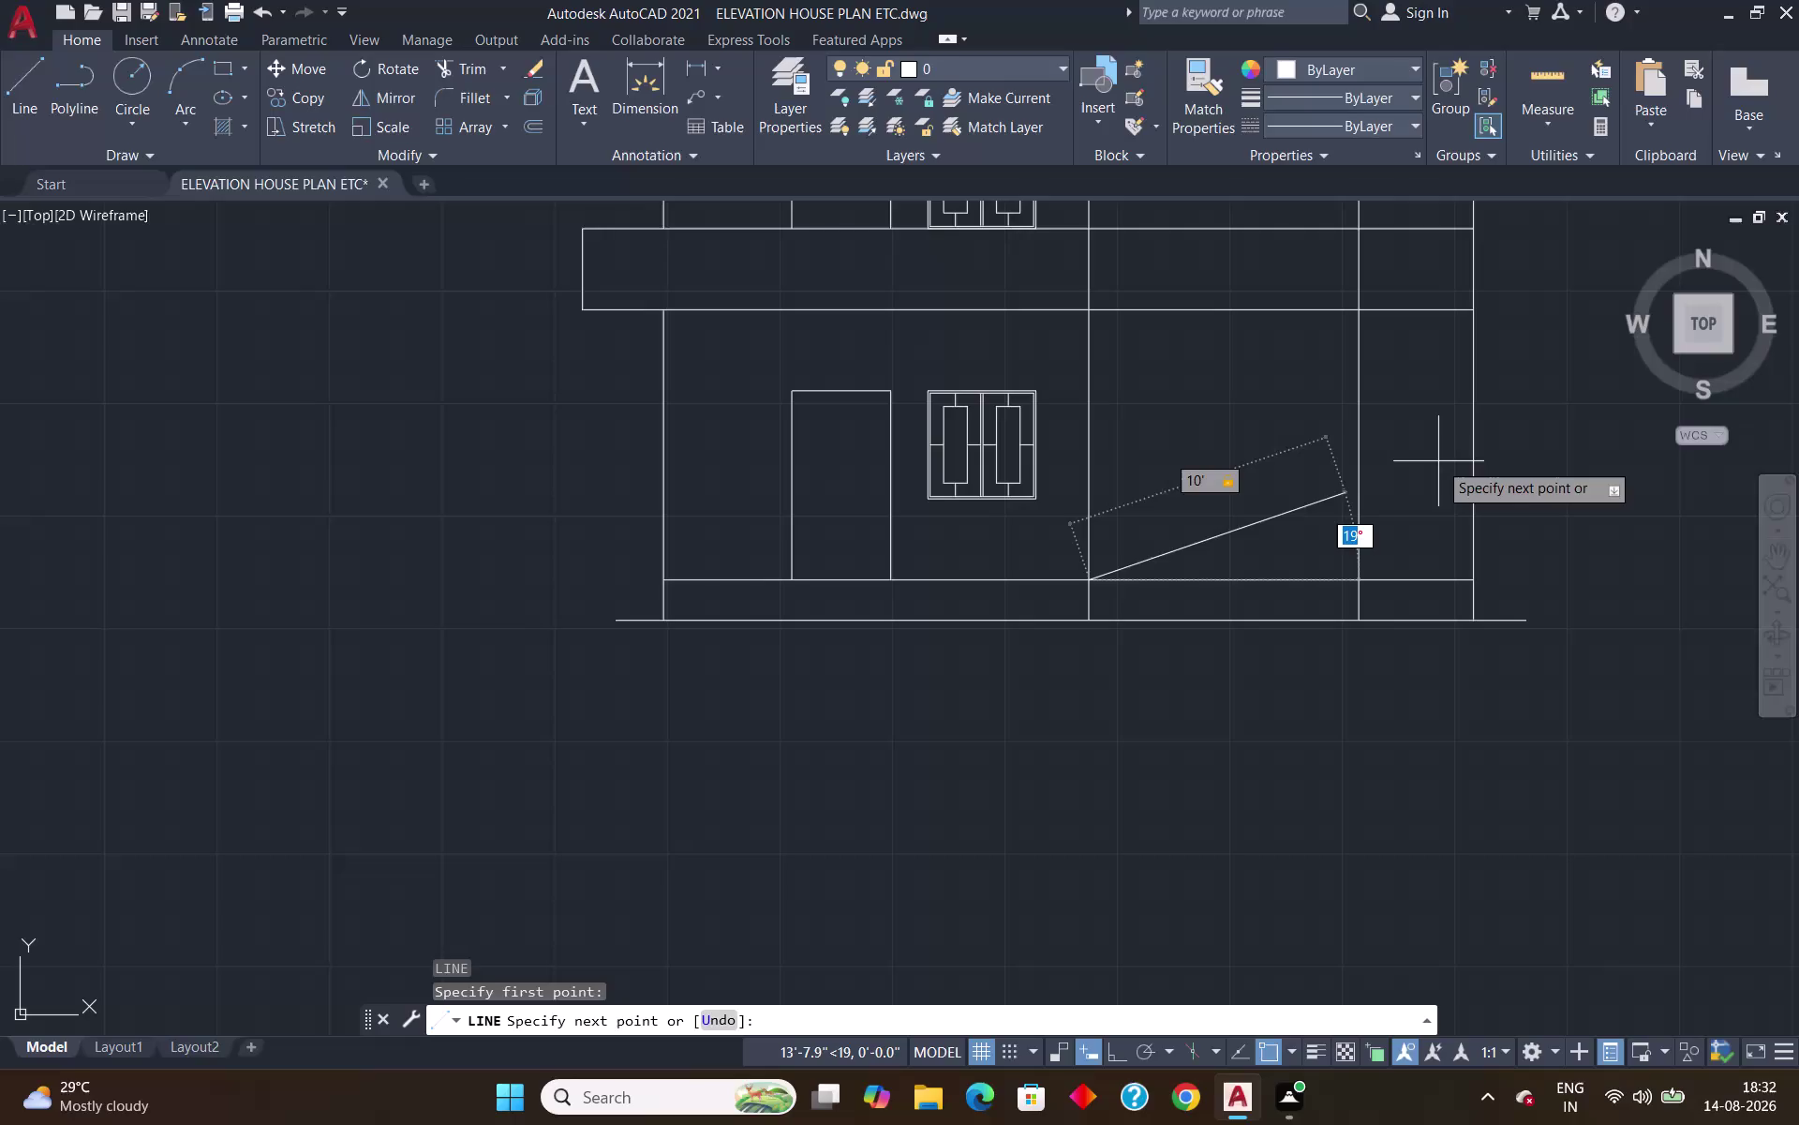
Finish a 20° sloped line and extend it to the right vertical line.
text(20)
key(Return)
key(Return)
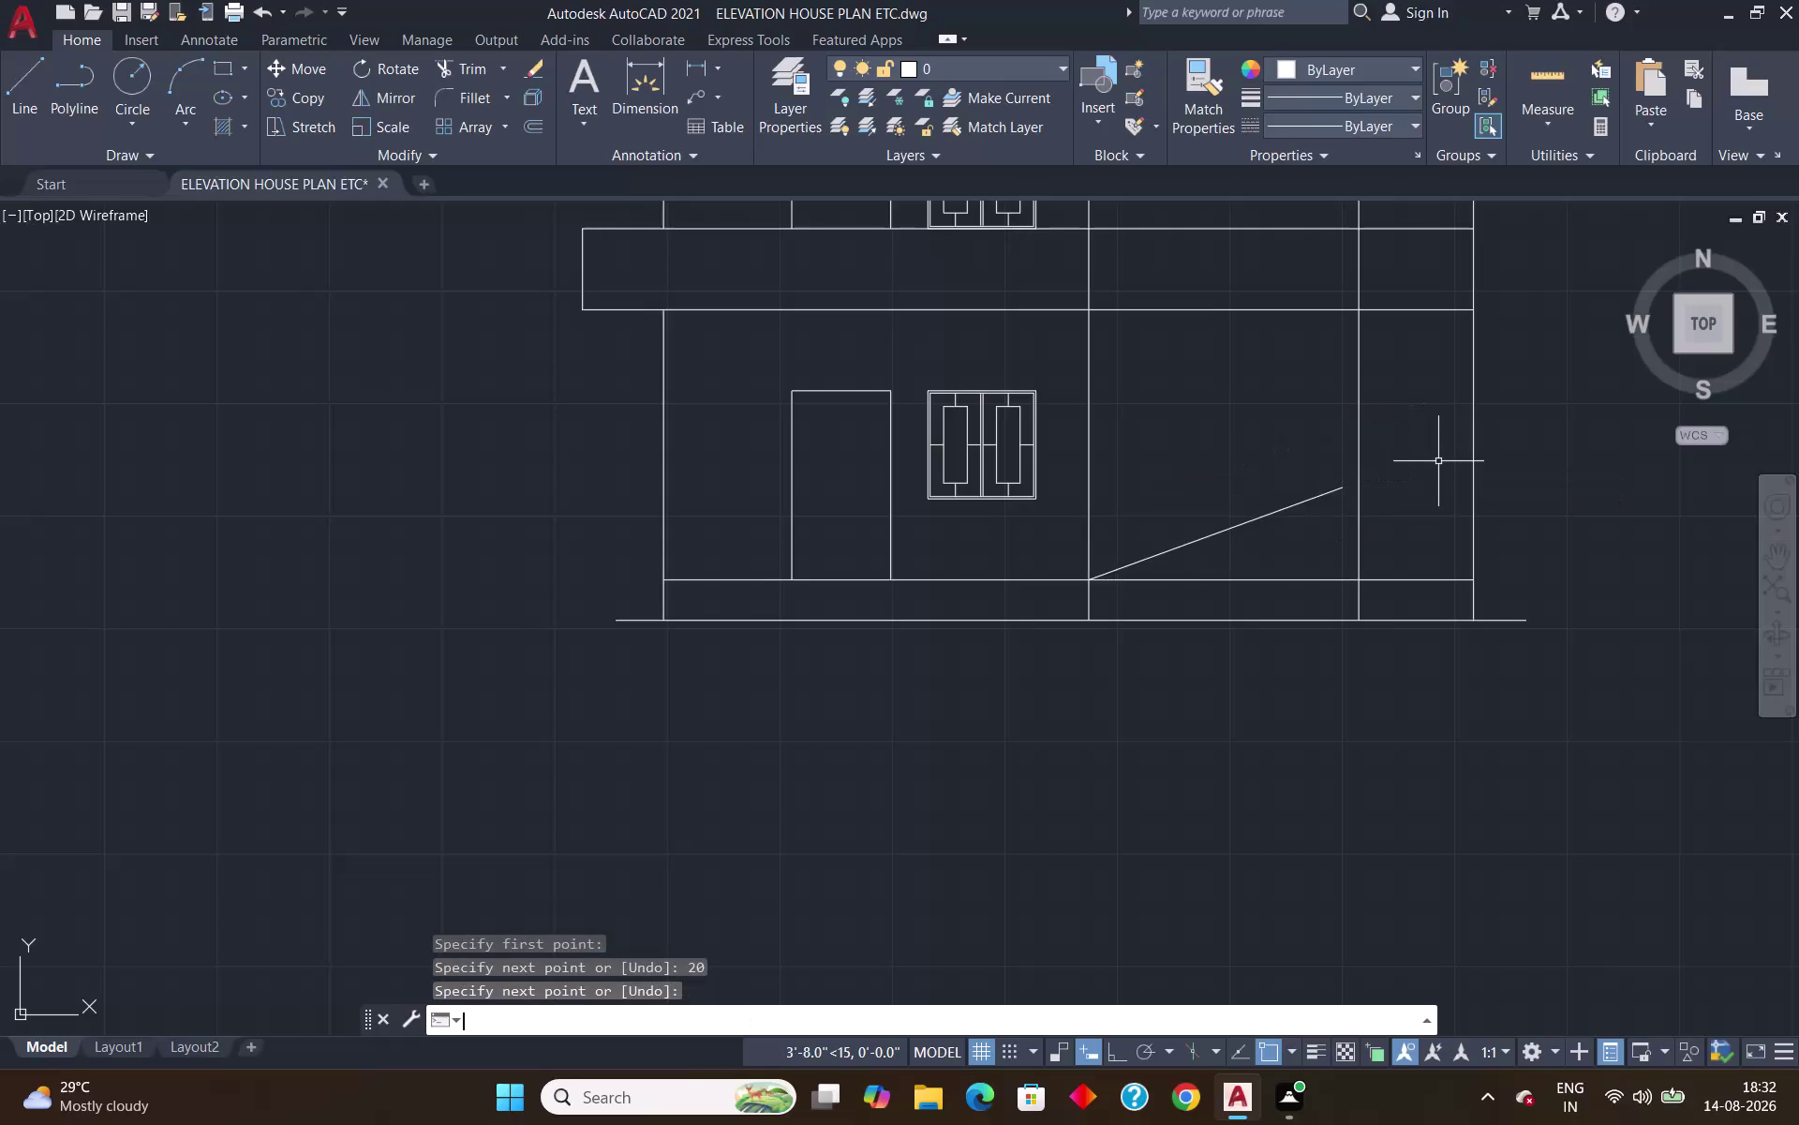
text(ex)
key(Return)
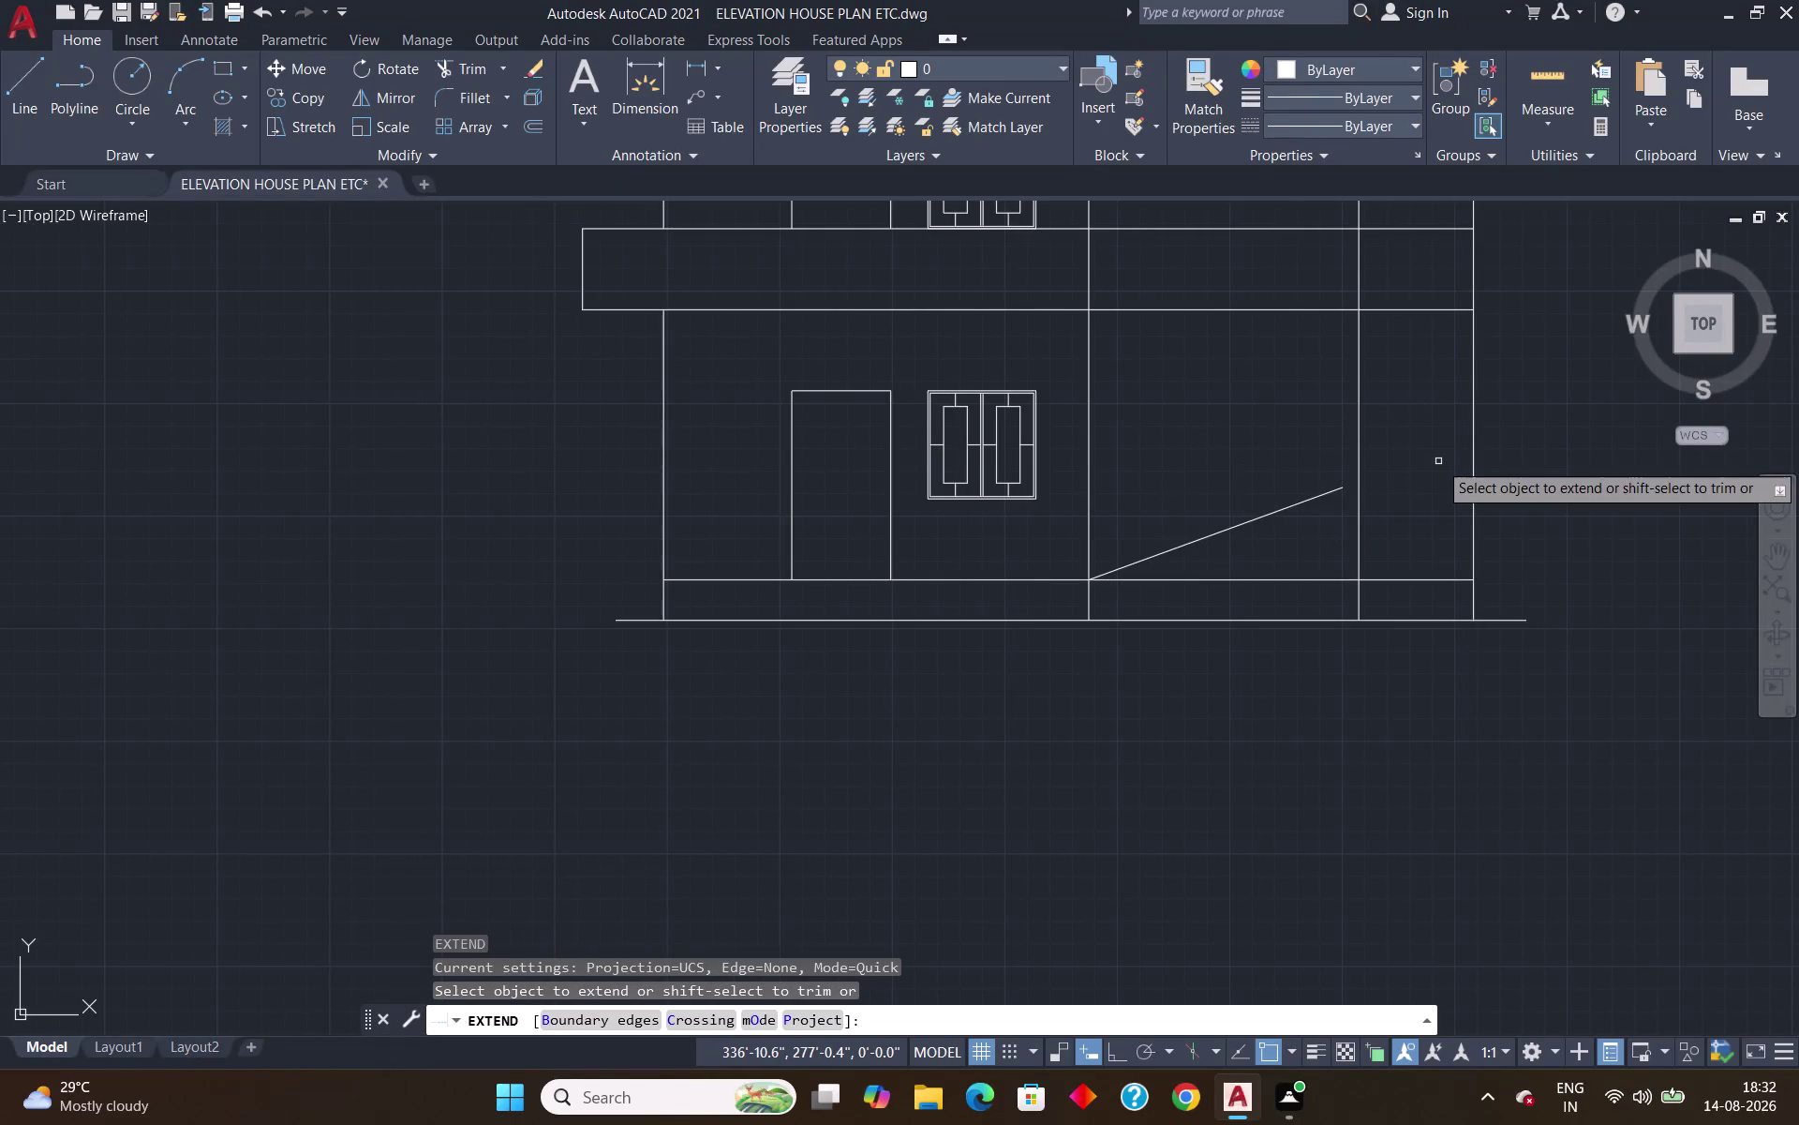
click(1307, 498)
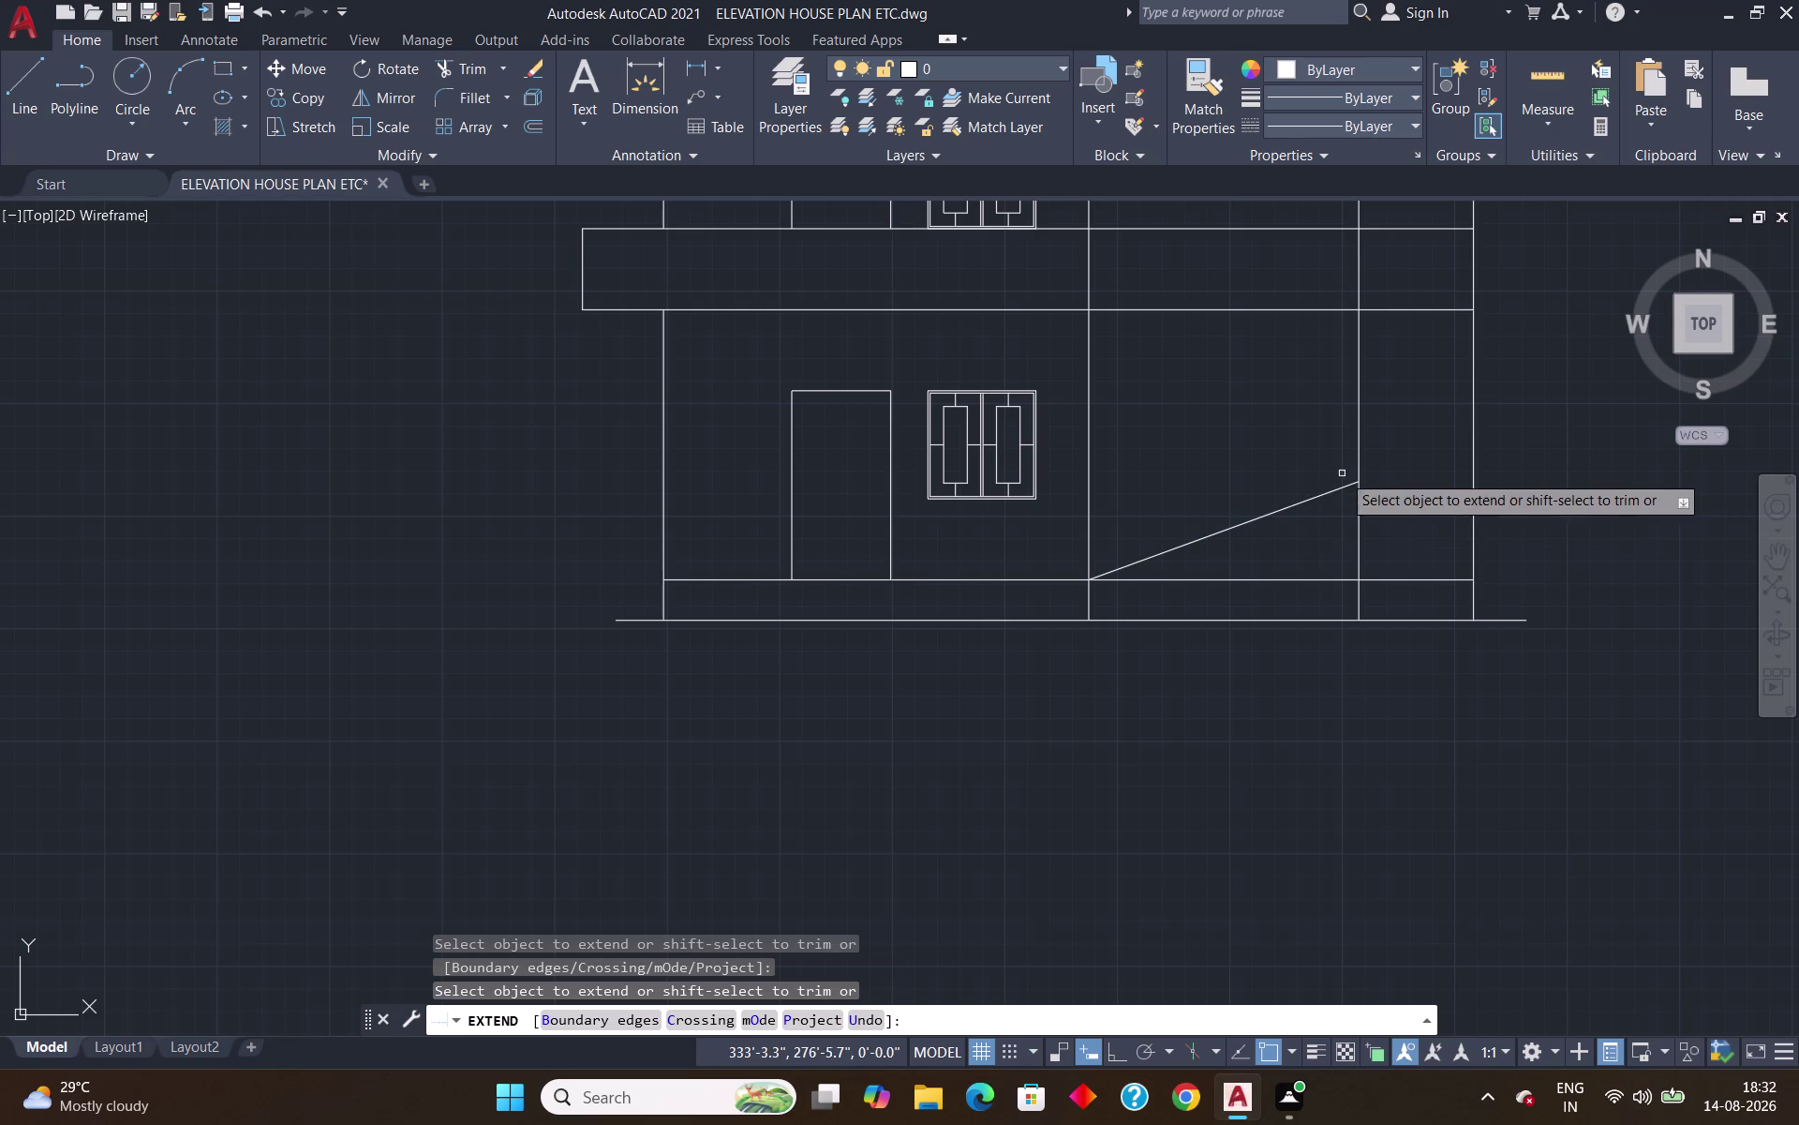
key(Return)
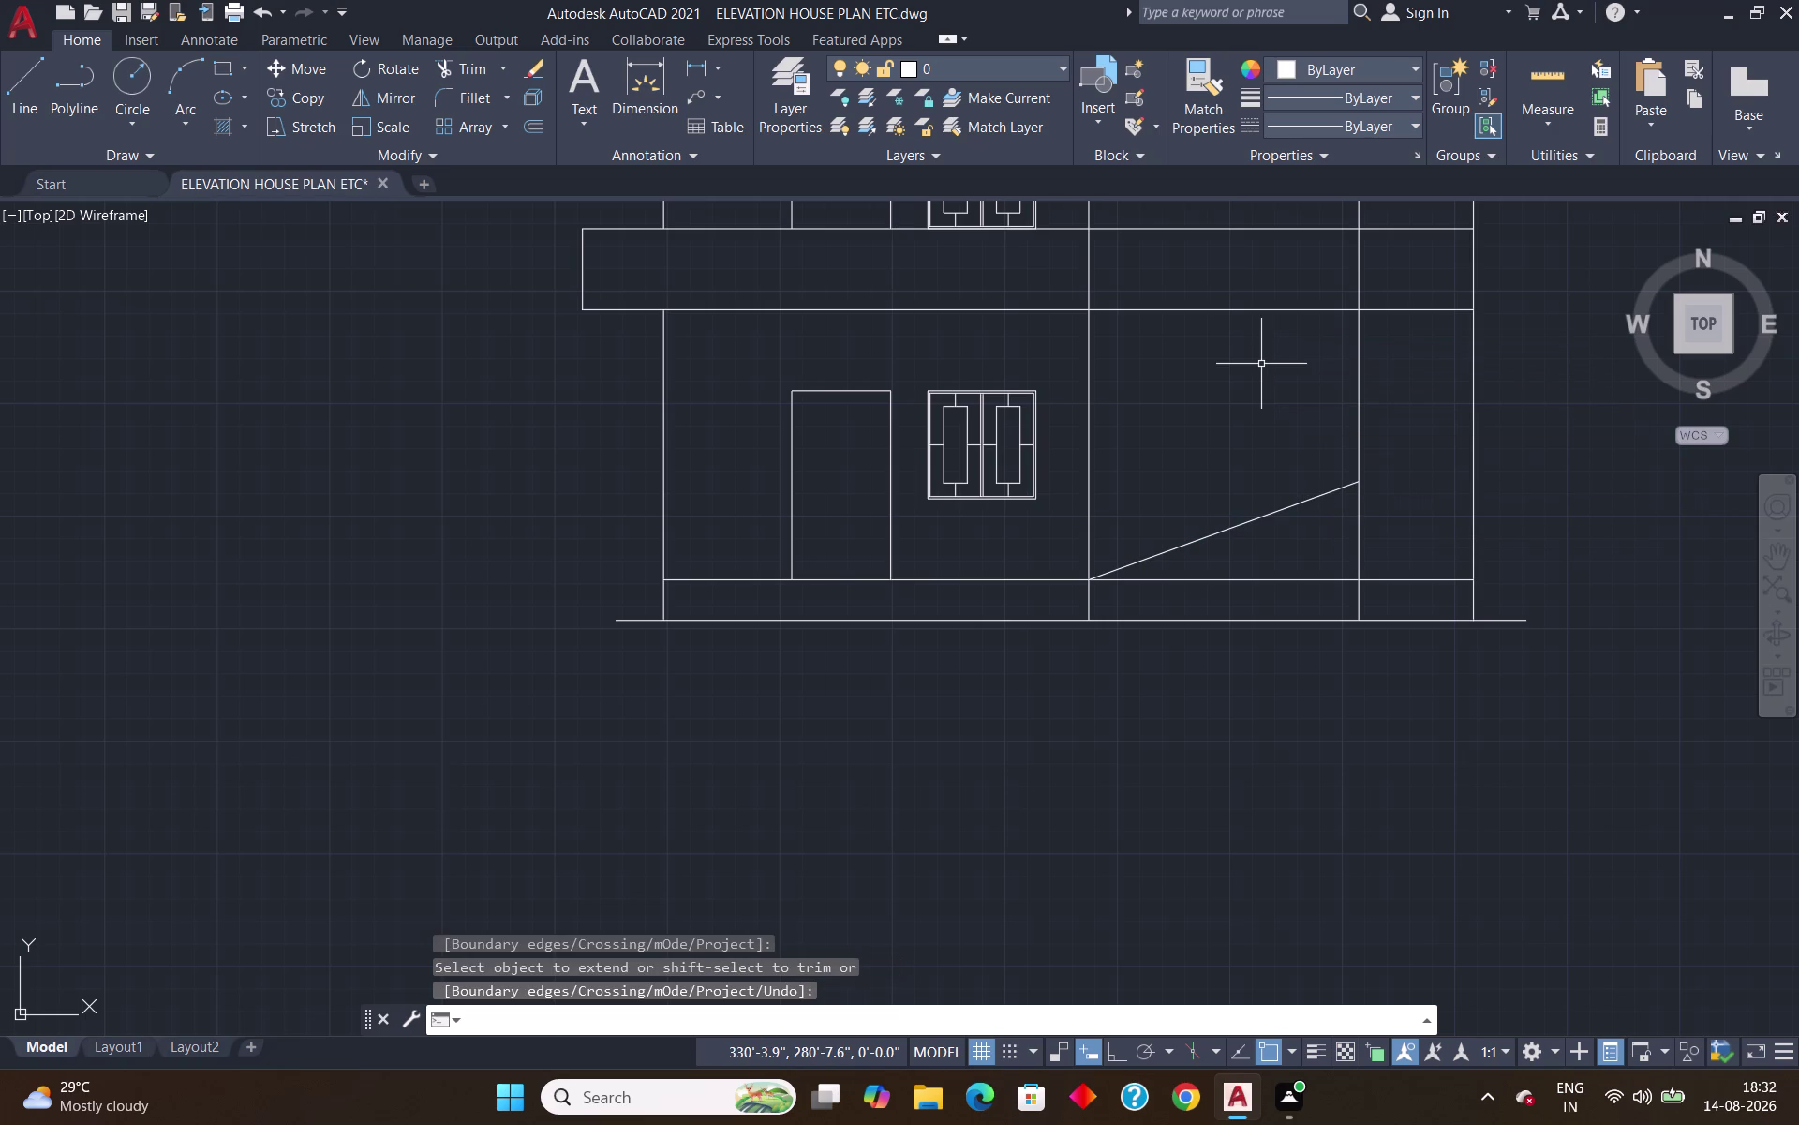
Offset the sloped line upward at the default distance to make a parallel copy.
key(o)
key(Return)
key(Return)
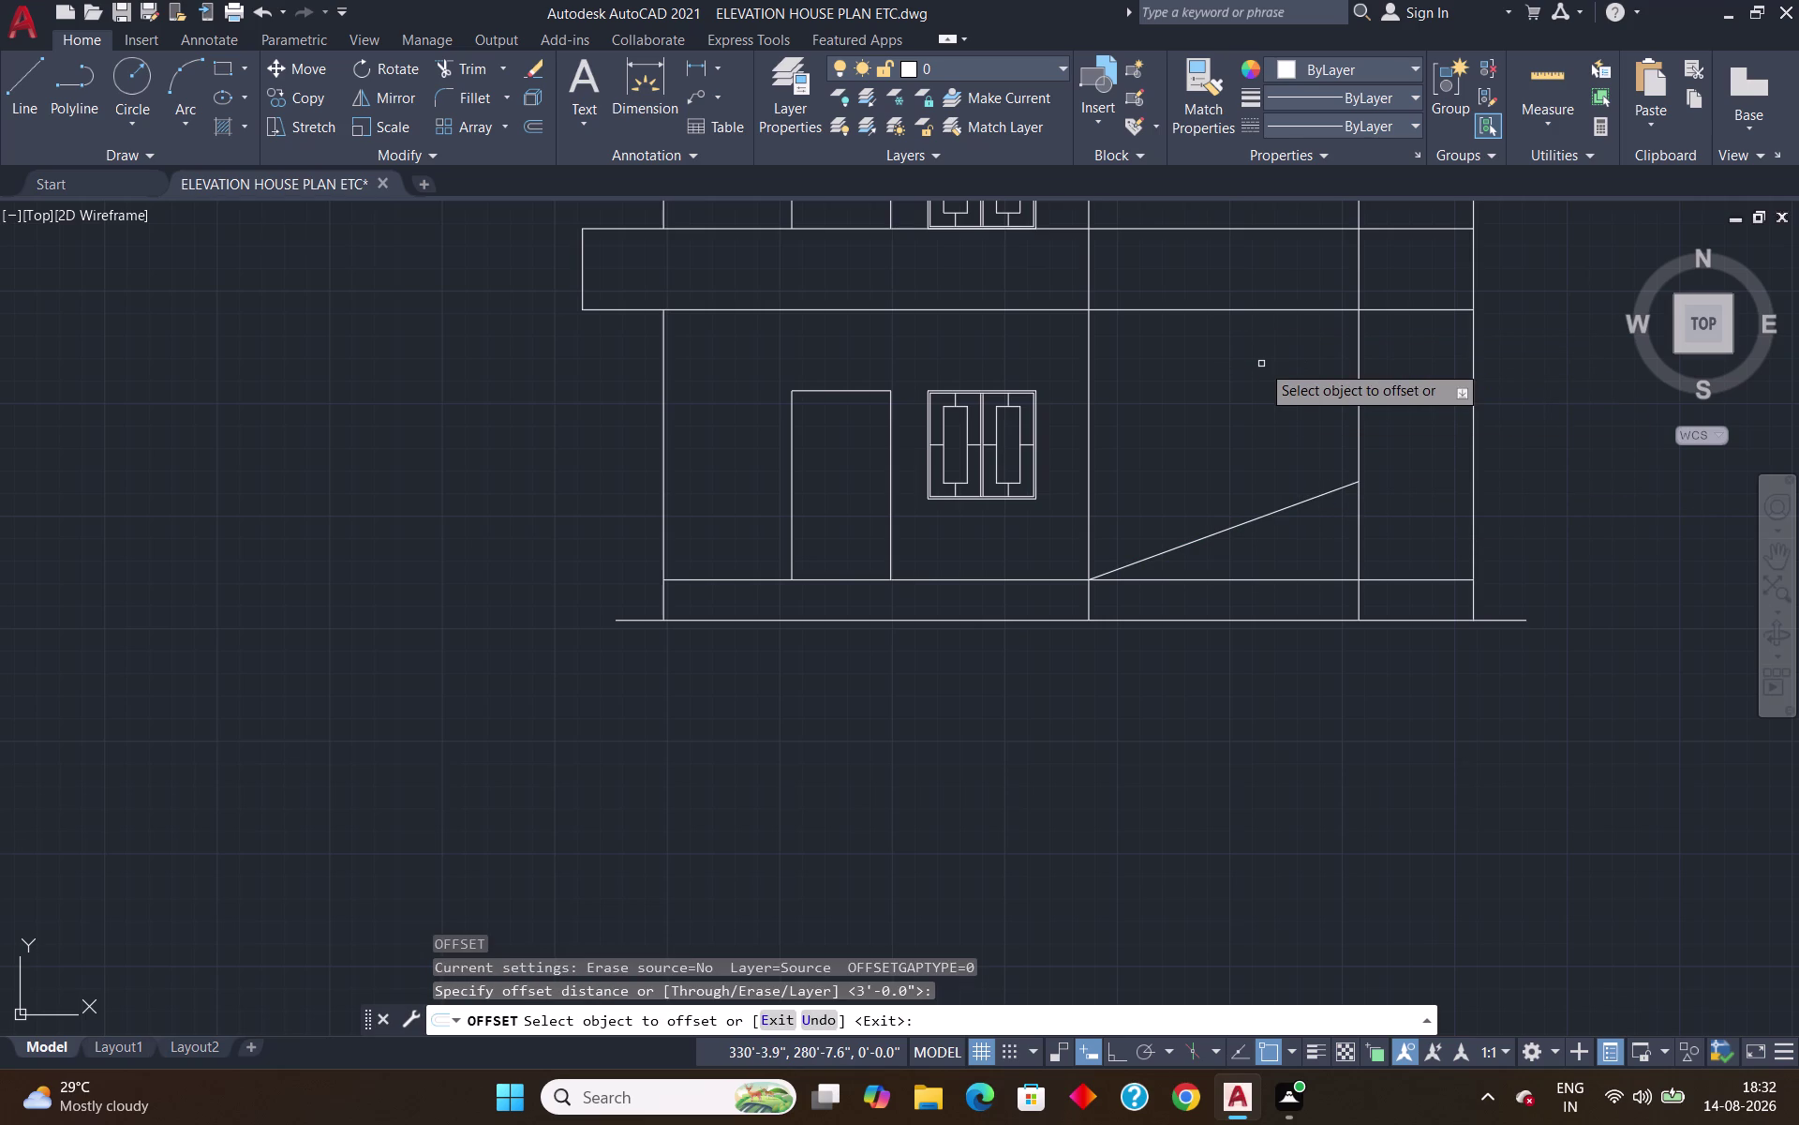
click(1290, 505)
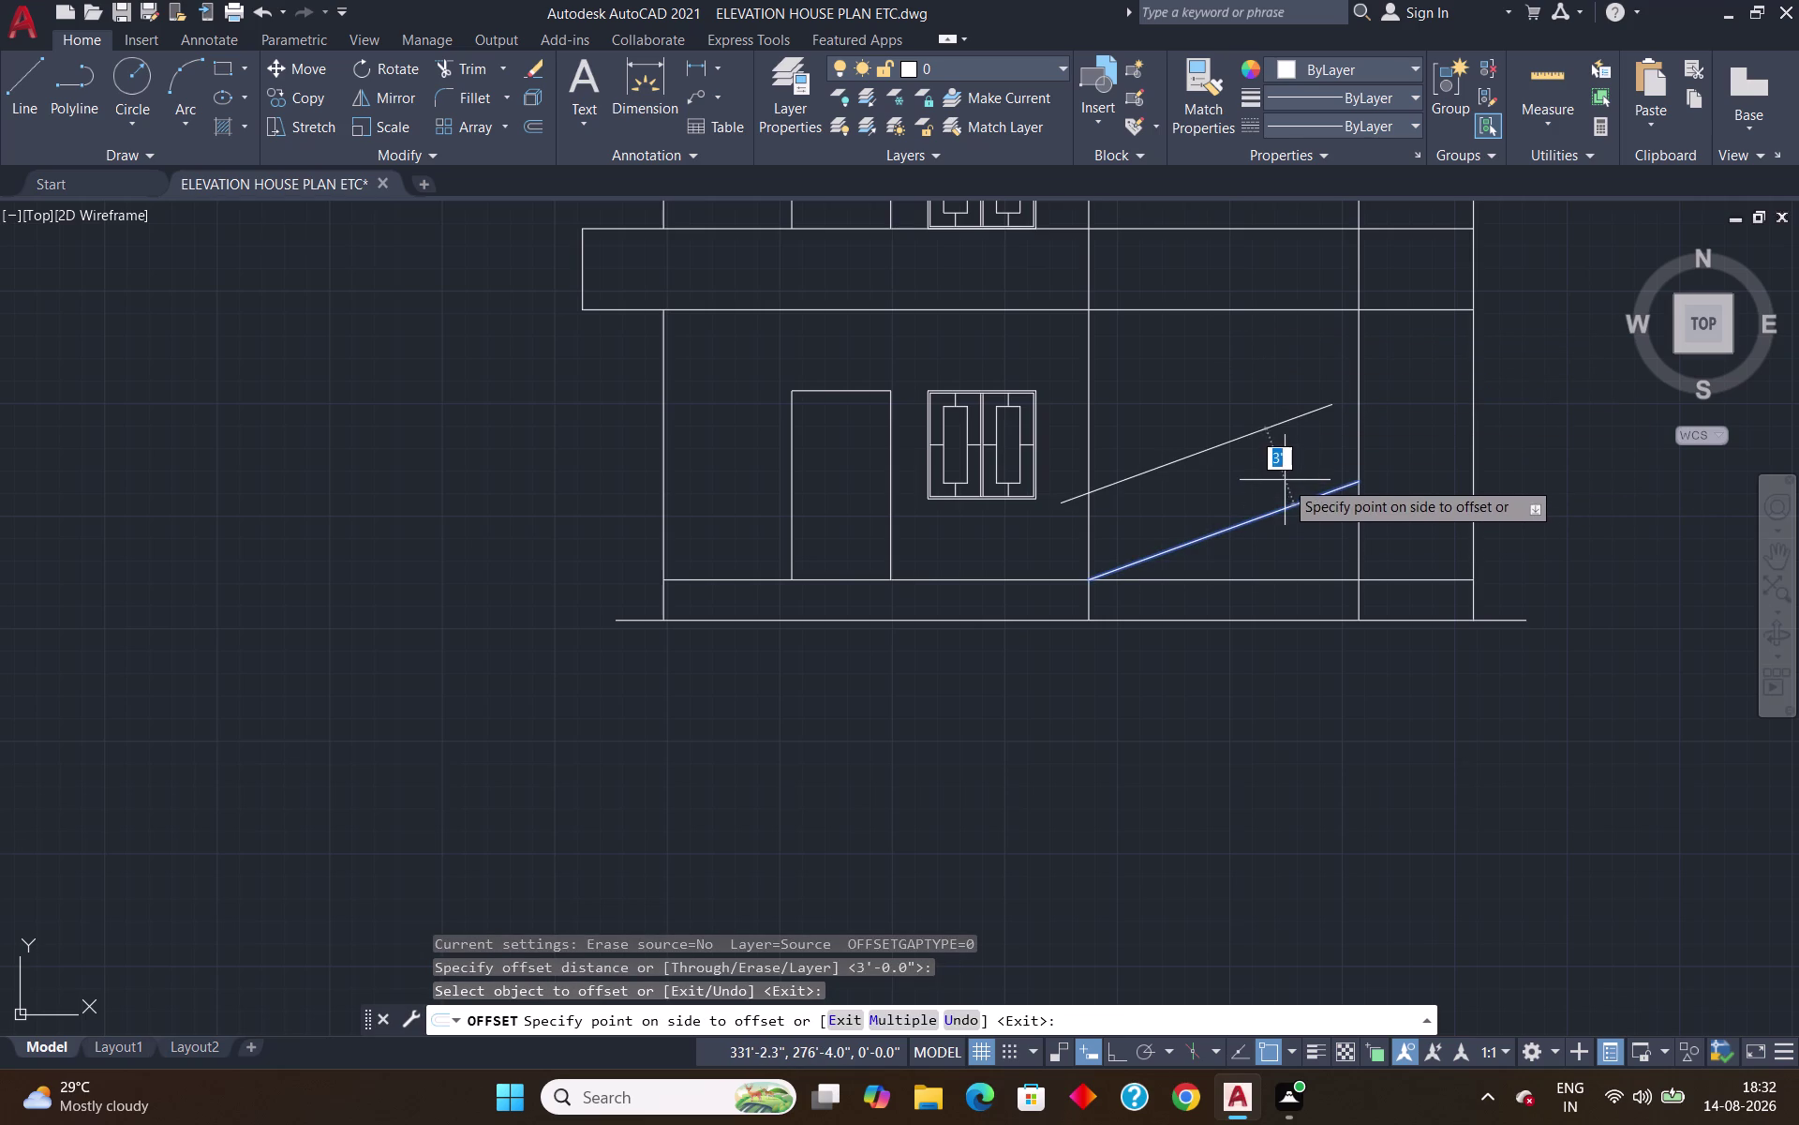
click(1285, 480)
key(Escape)
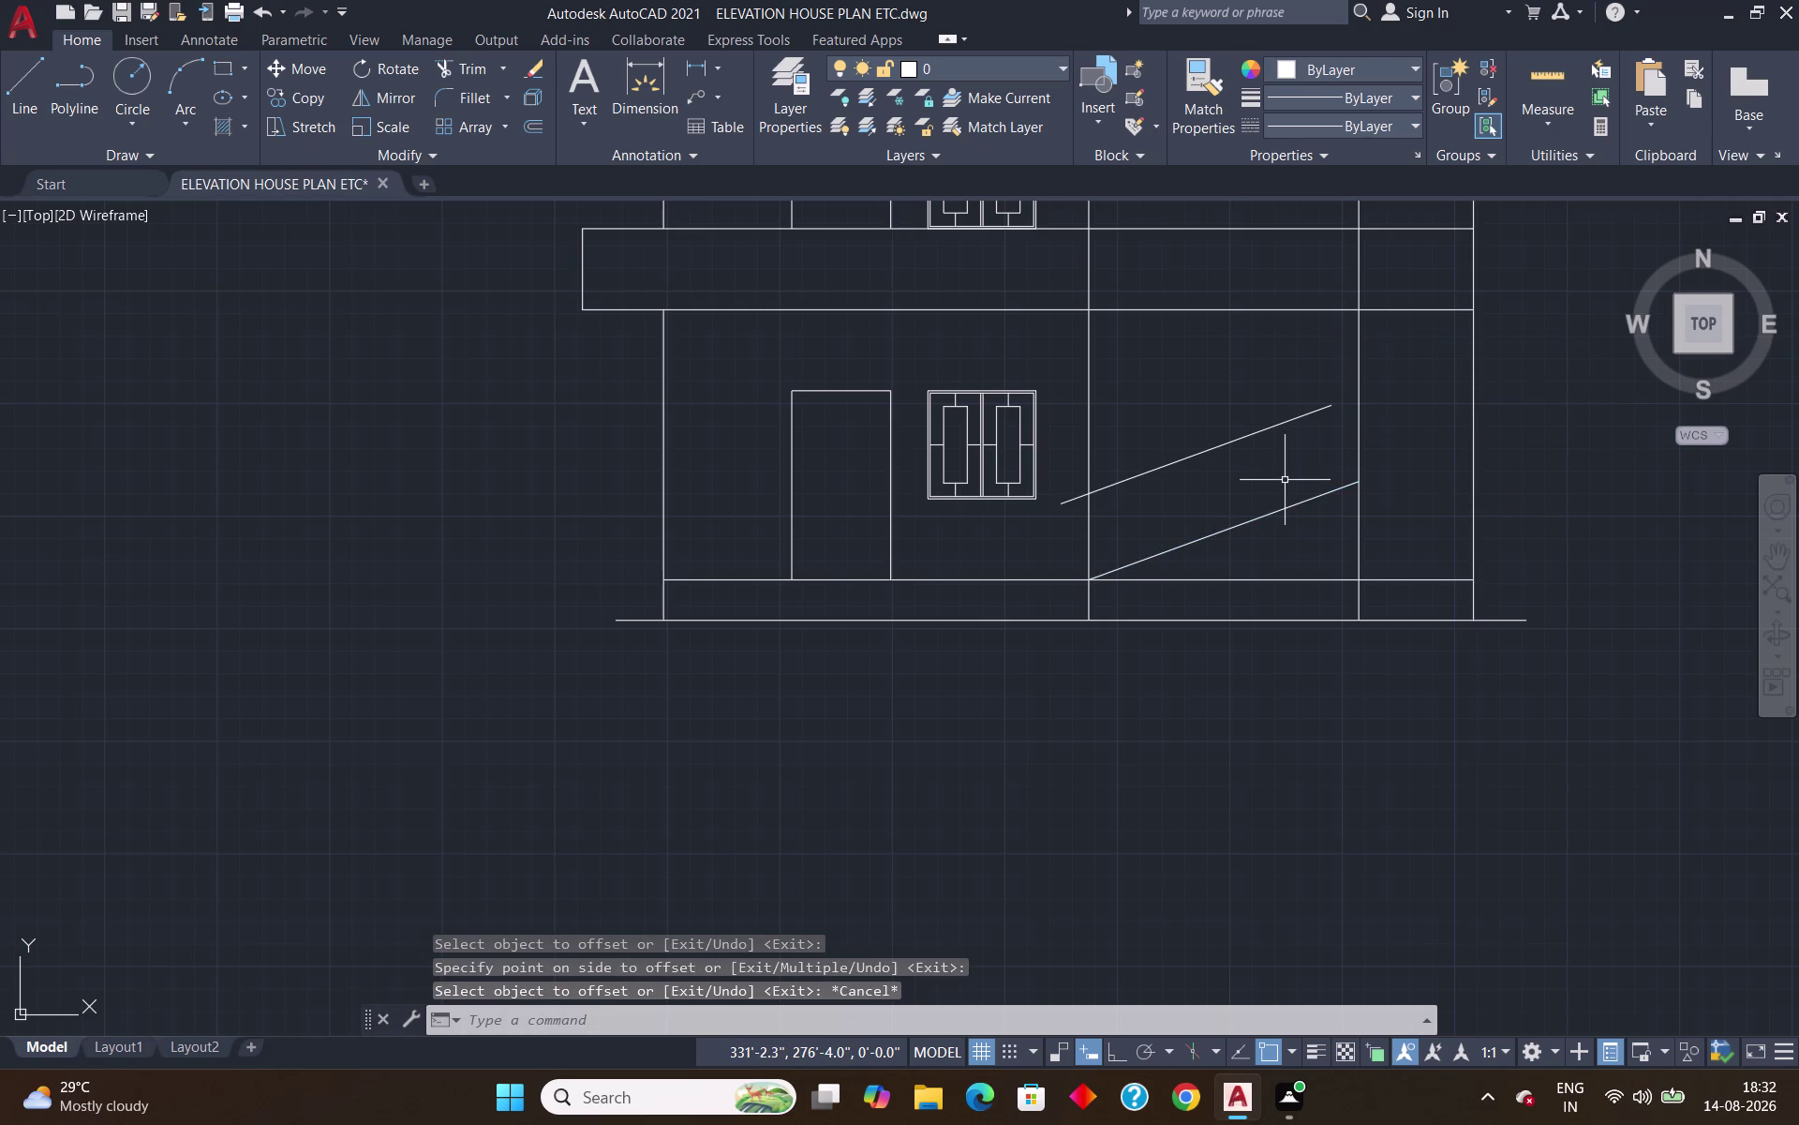
Extend the upper copy to the right vertical and trim its overhang past the left vertical.
text(ex)
key(Return)
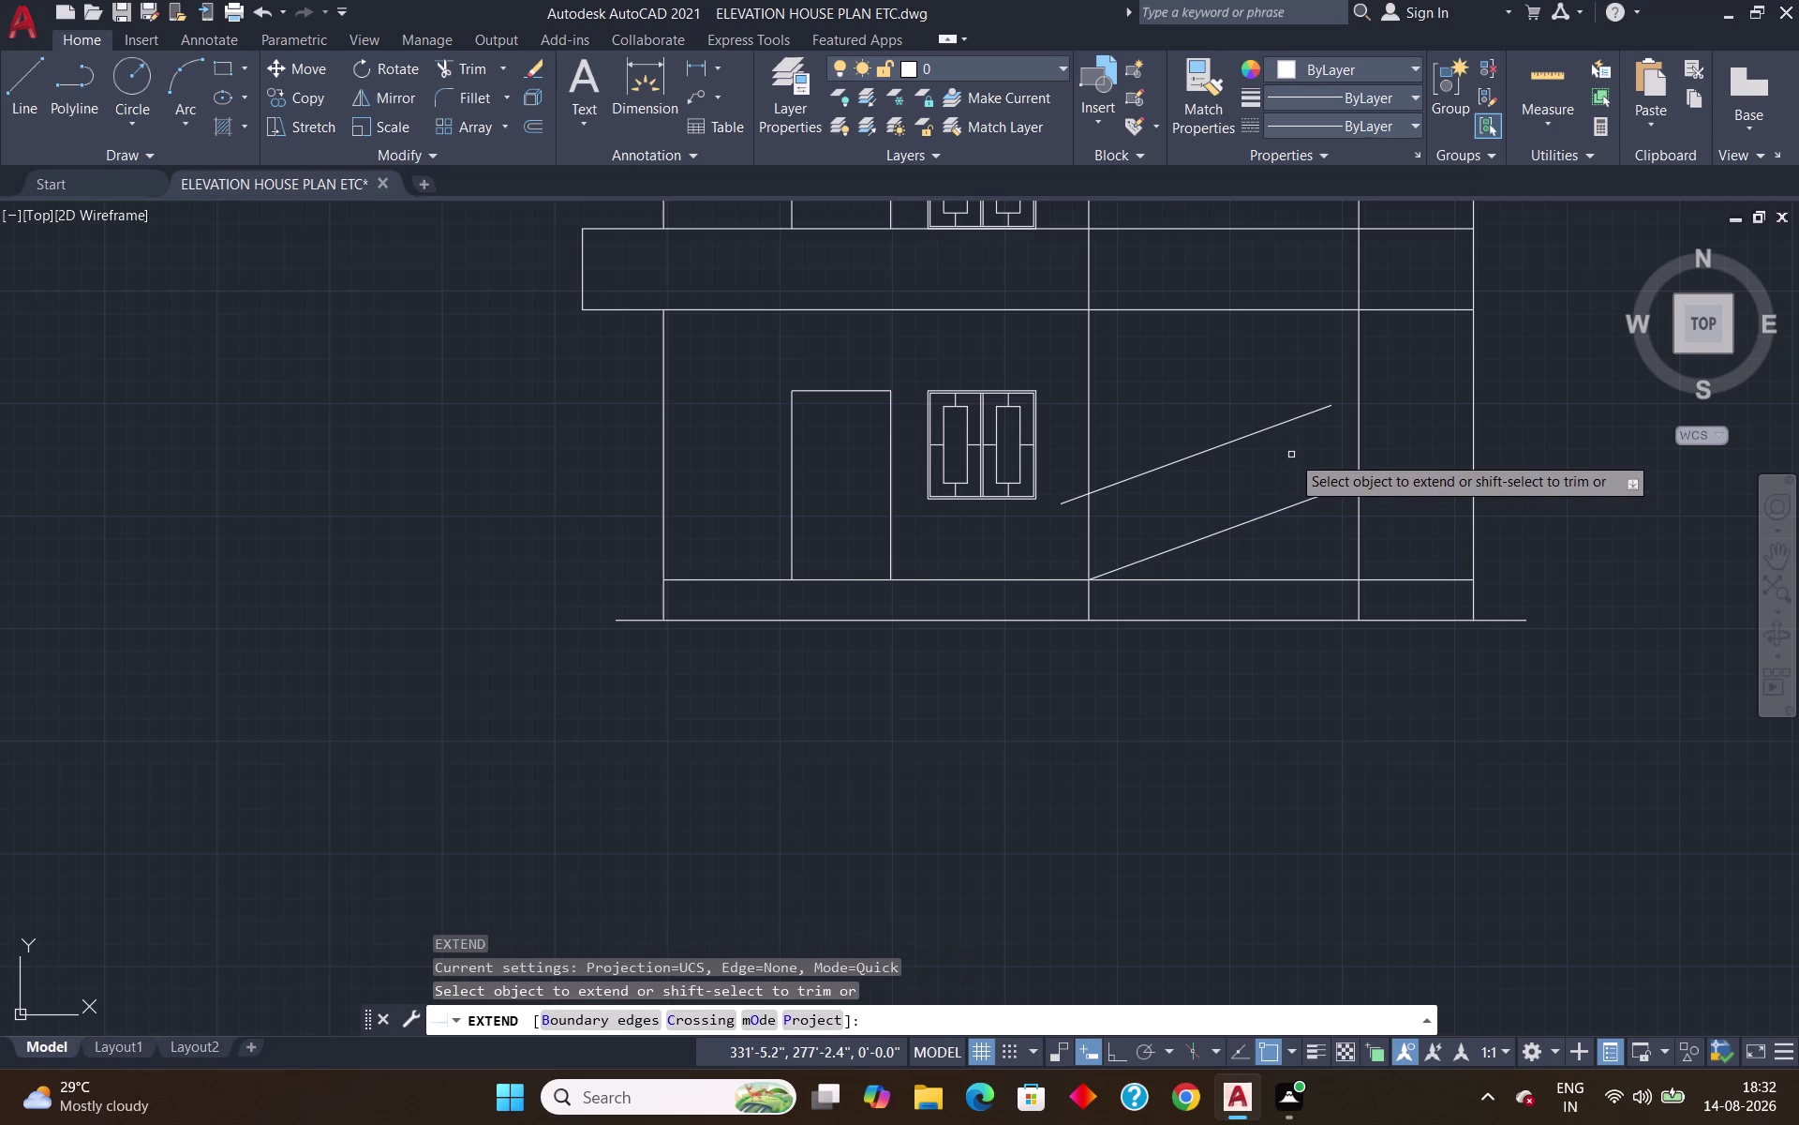
click(1305, 414)
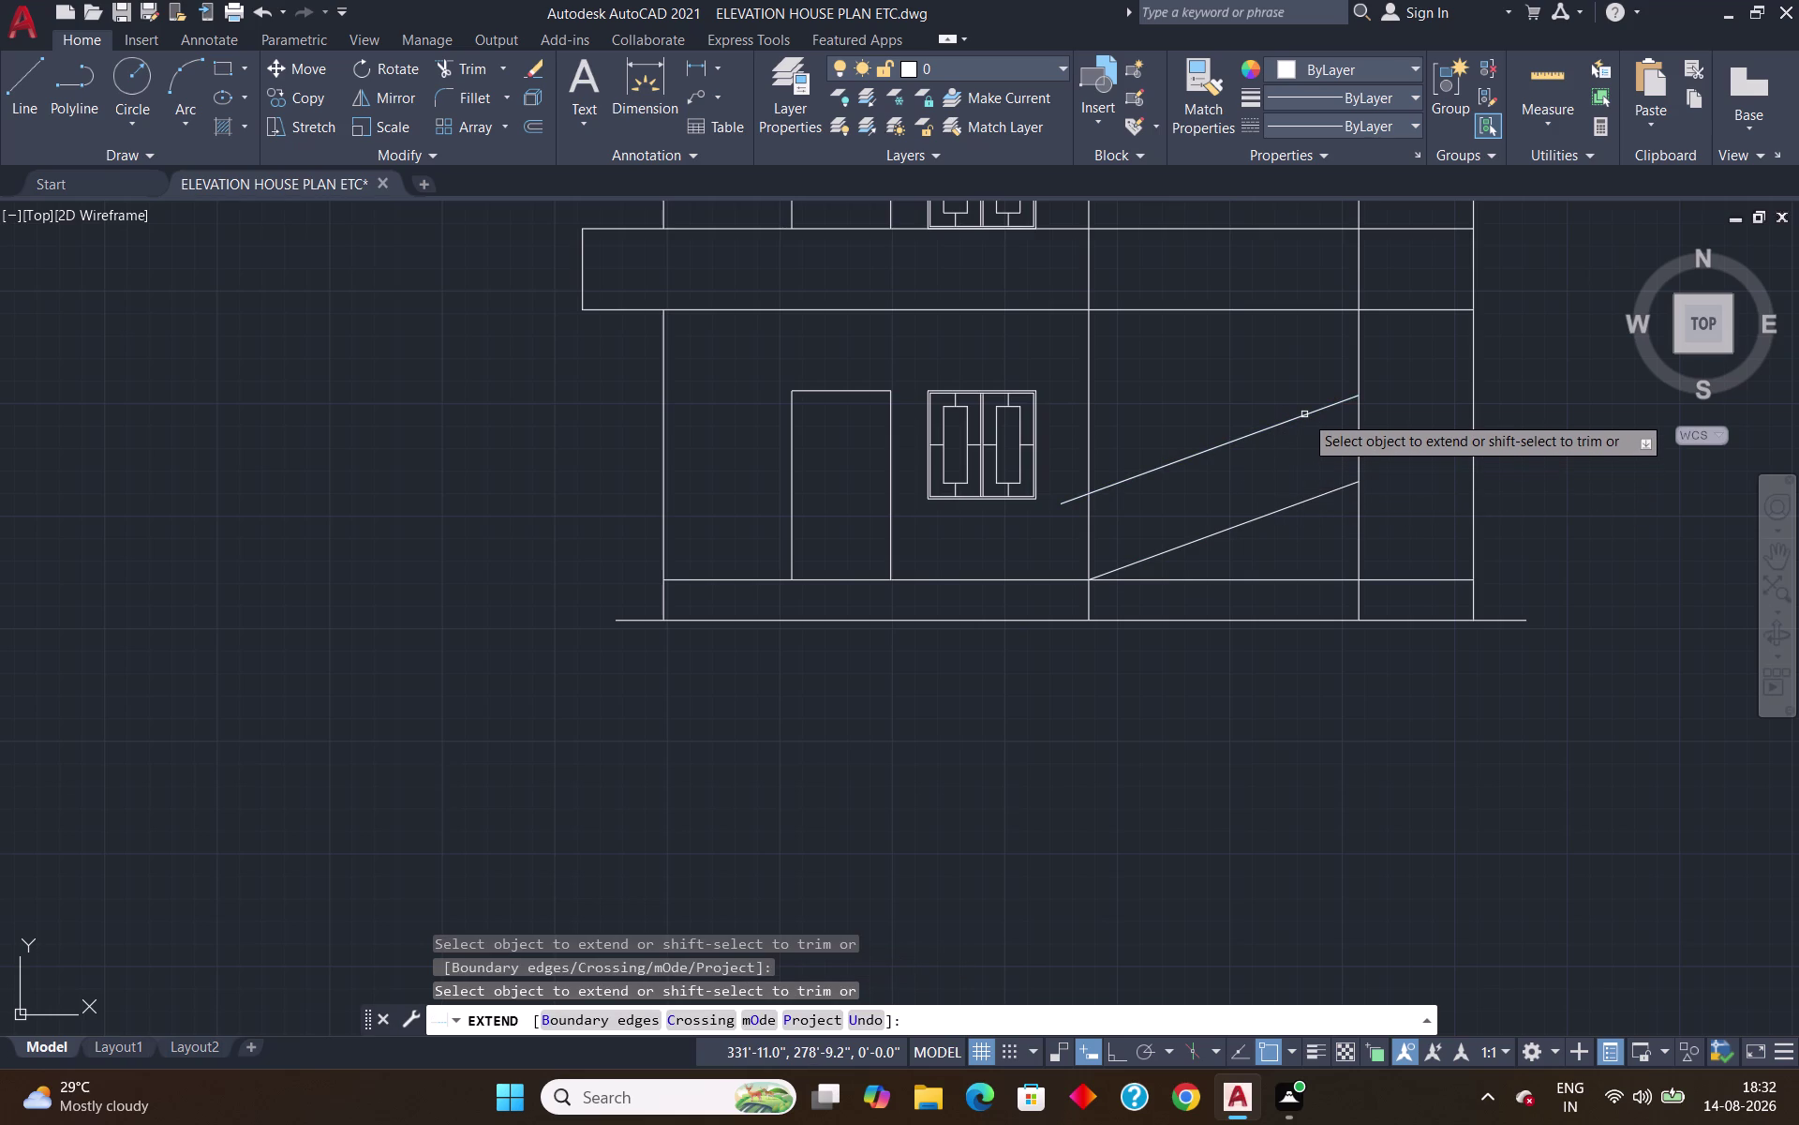
key(Escape)
text(tr)
key(Return)
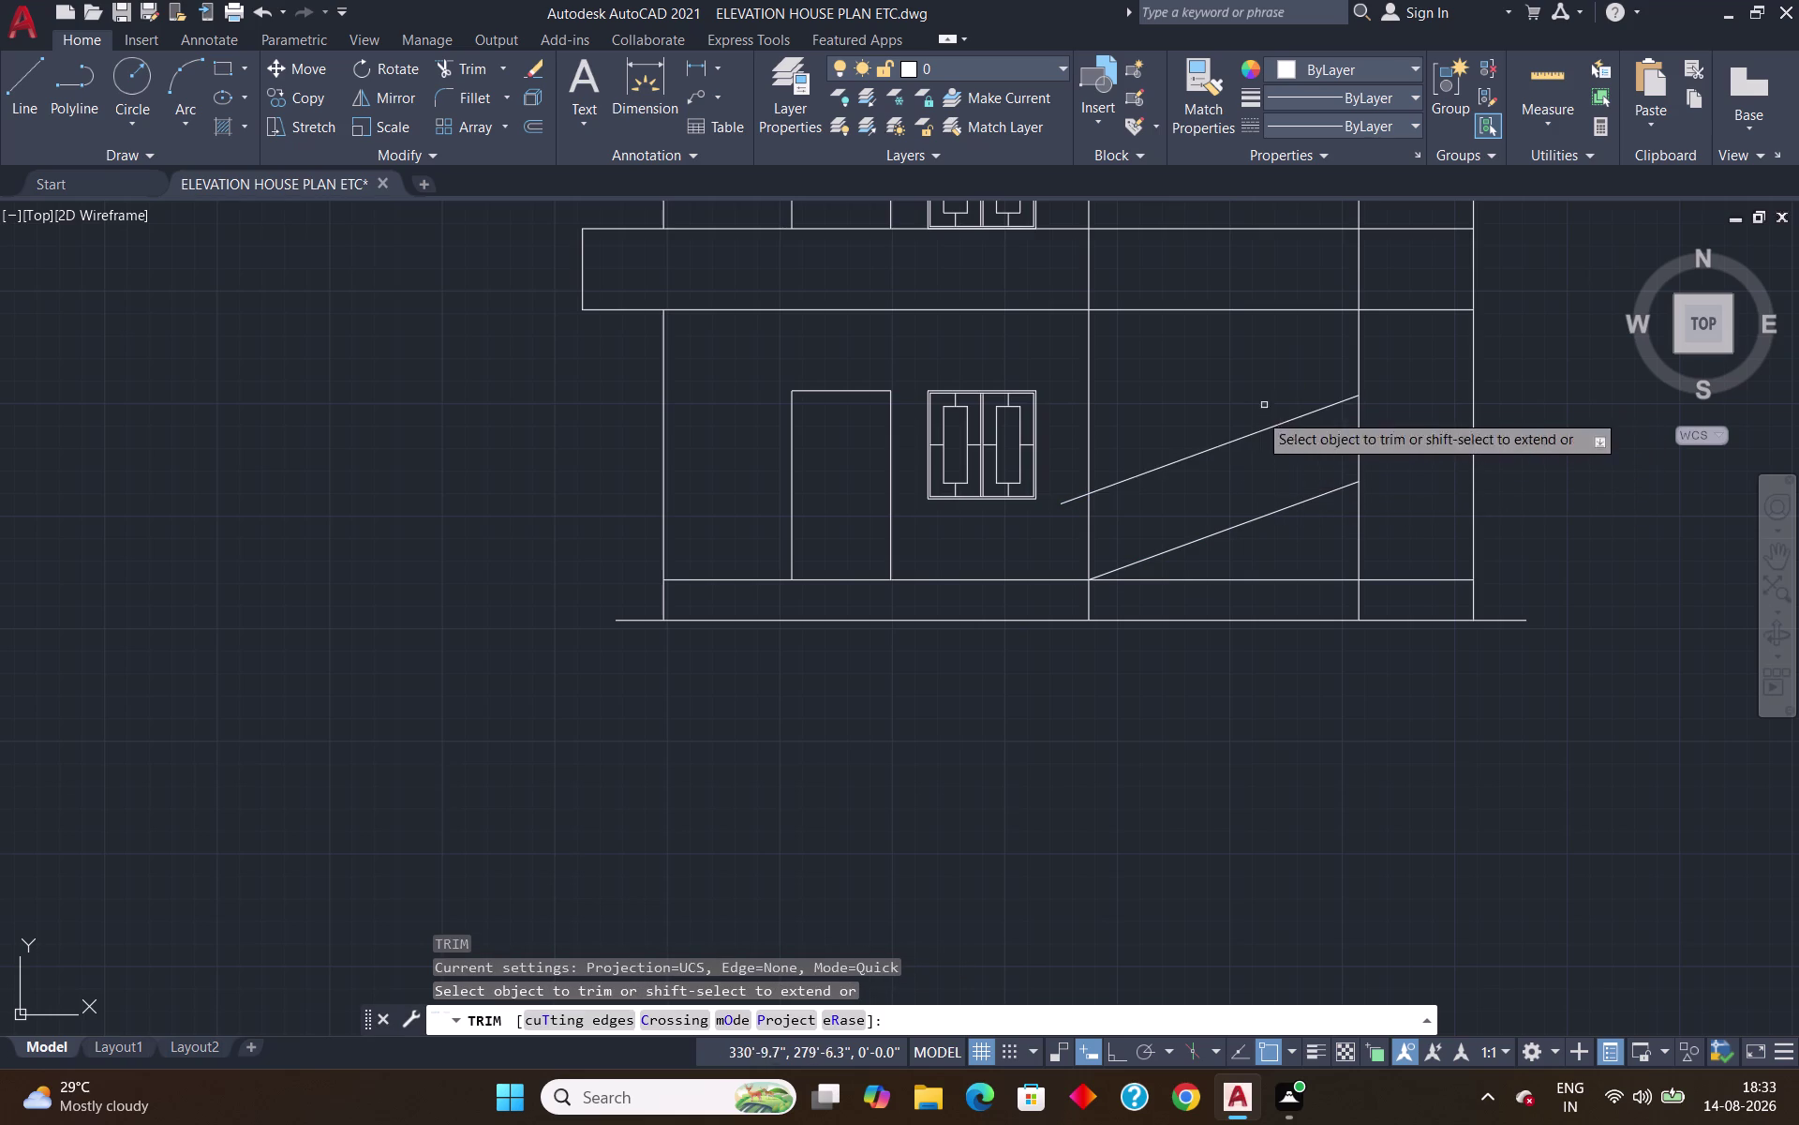
click(1077, 500)
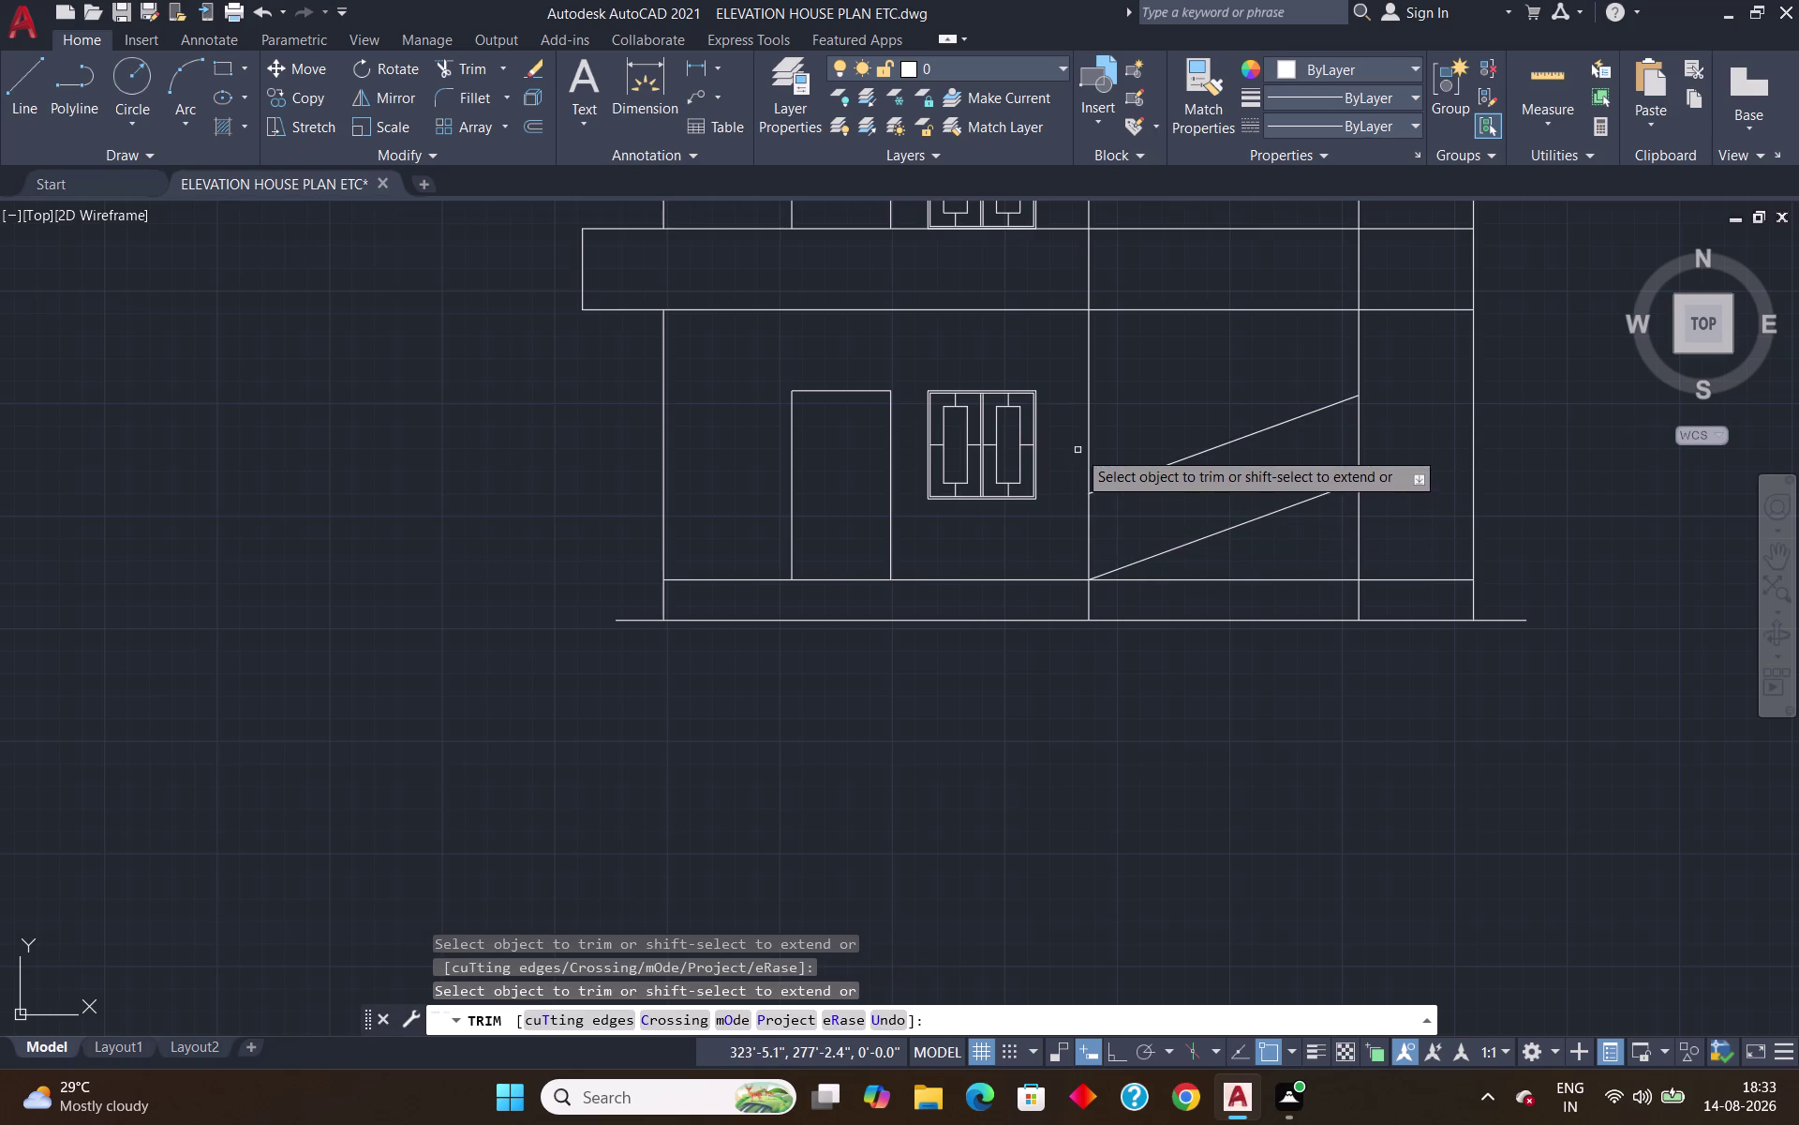
key(Return)
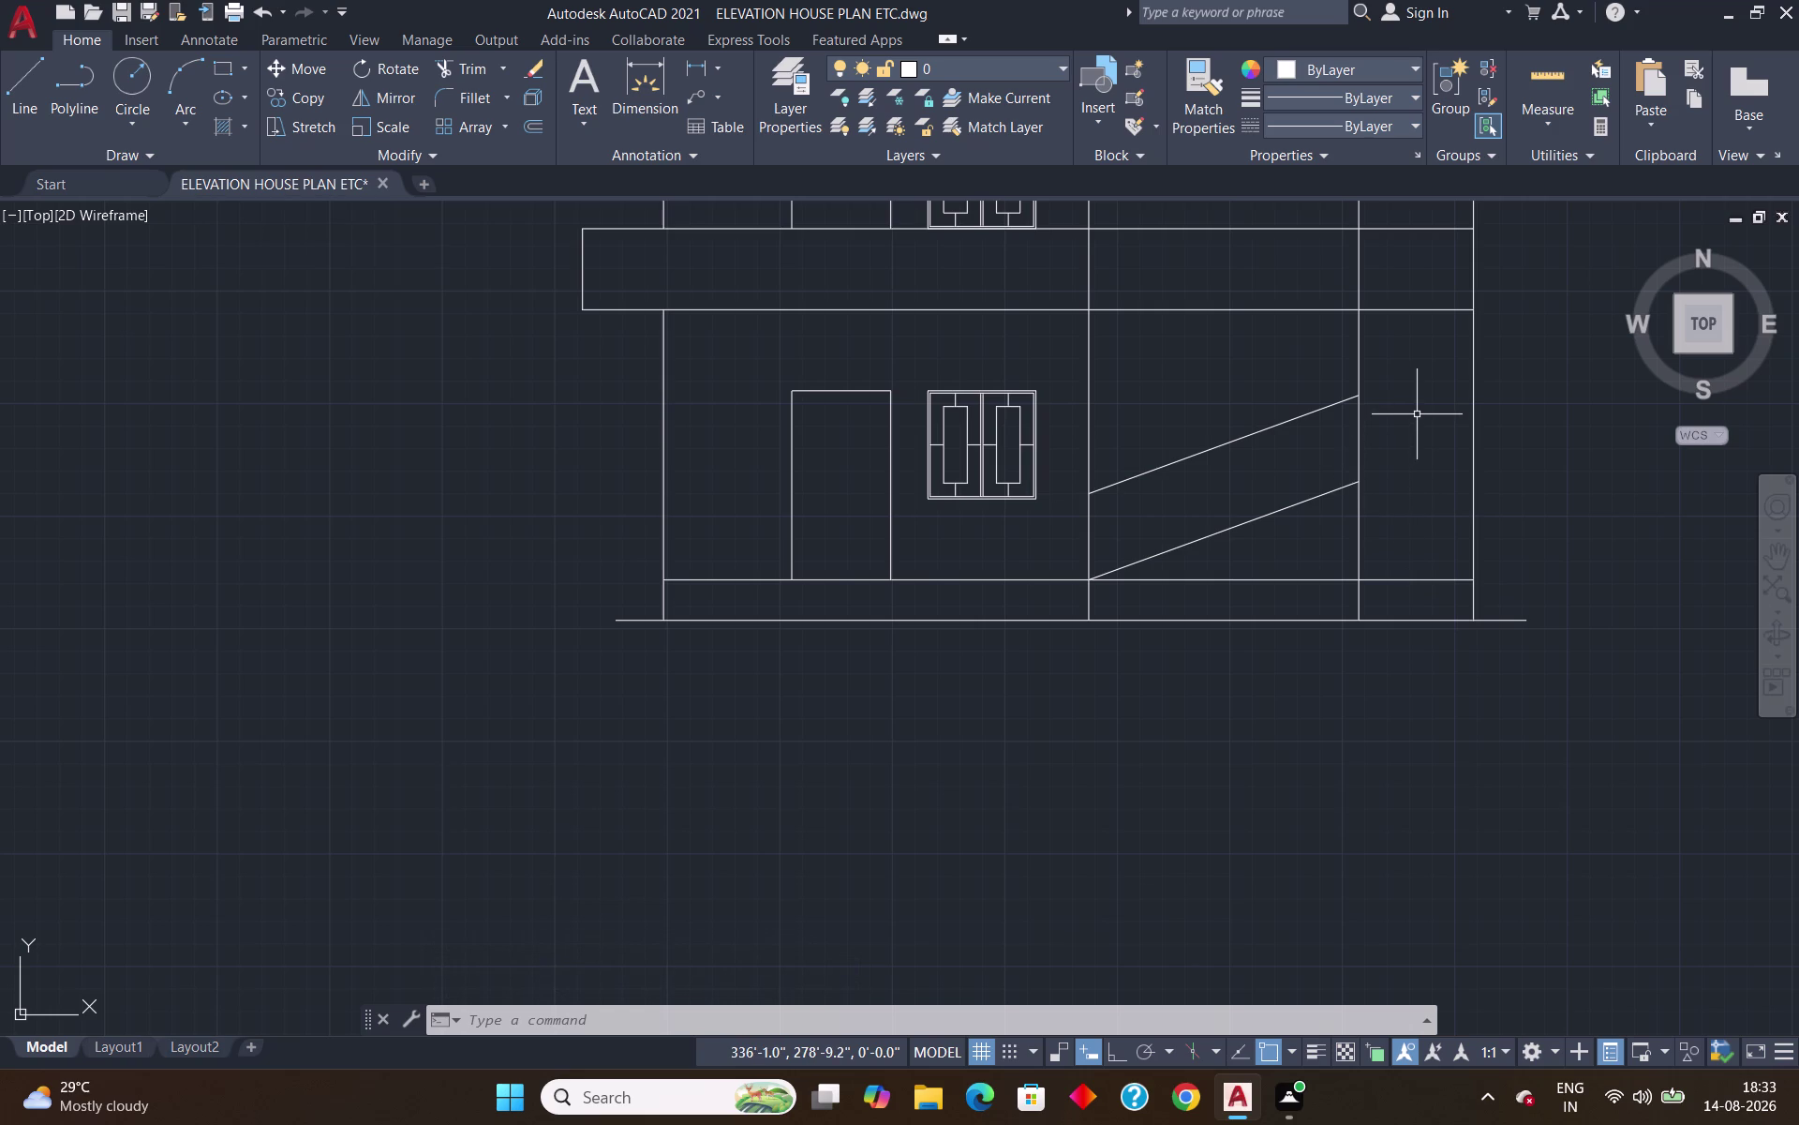
Zoom out to show the upper storeys and start a line at the upper sloped line's end.
middle_drag(1292, 312, 1221, 496)
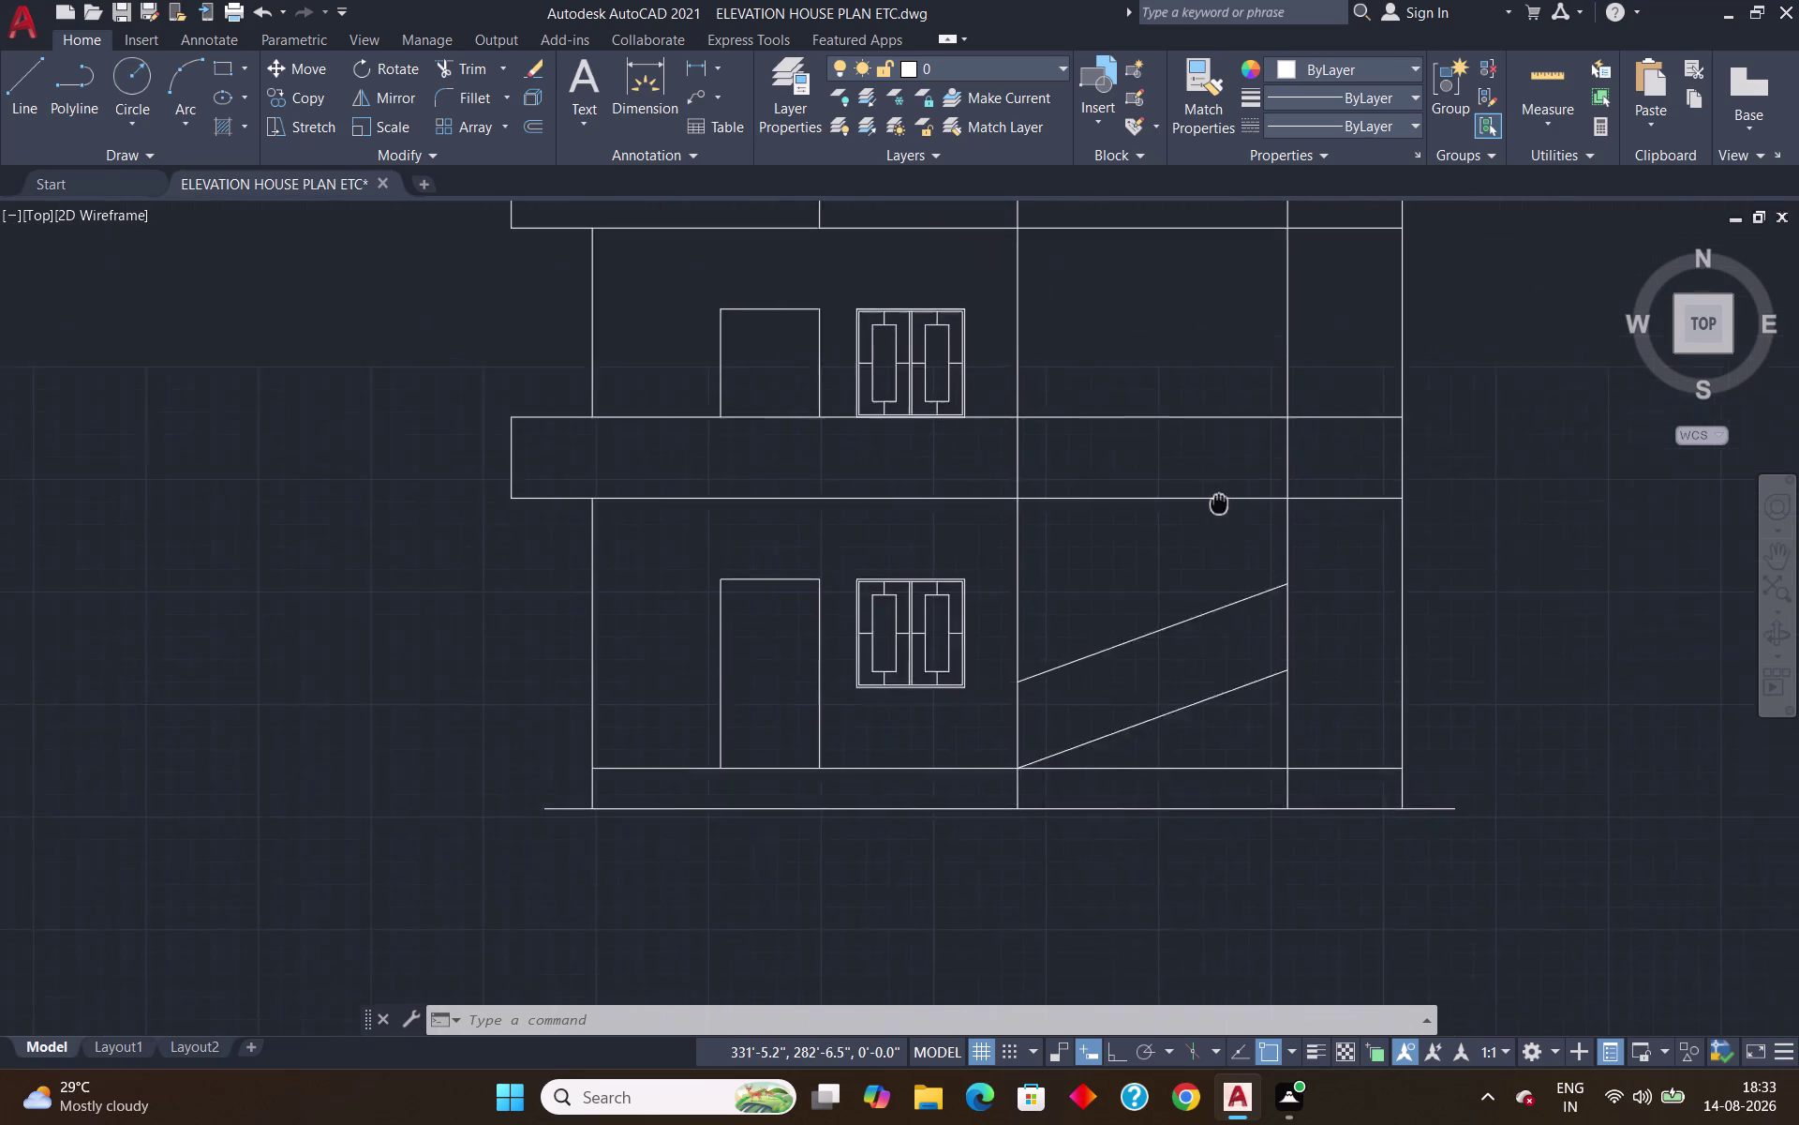
middle_drag(1221, 496, 1190, 617)
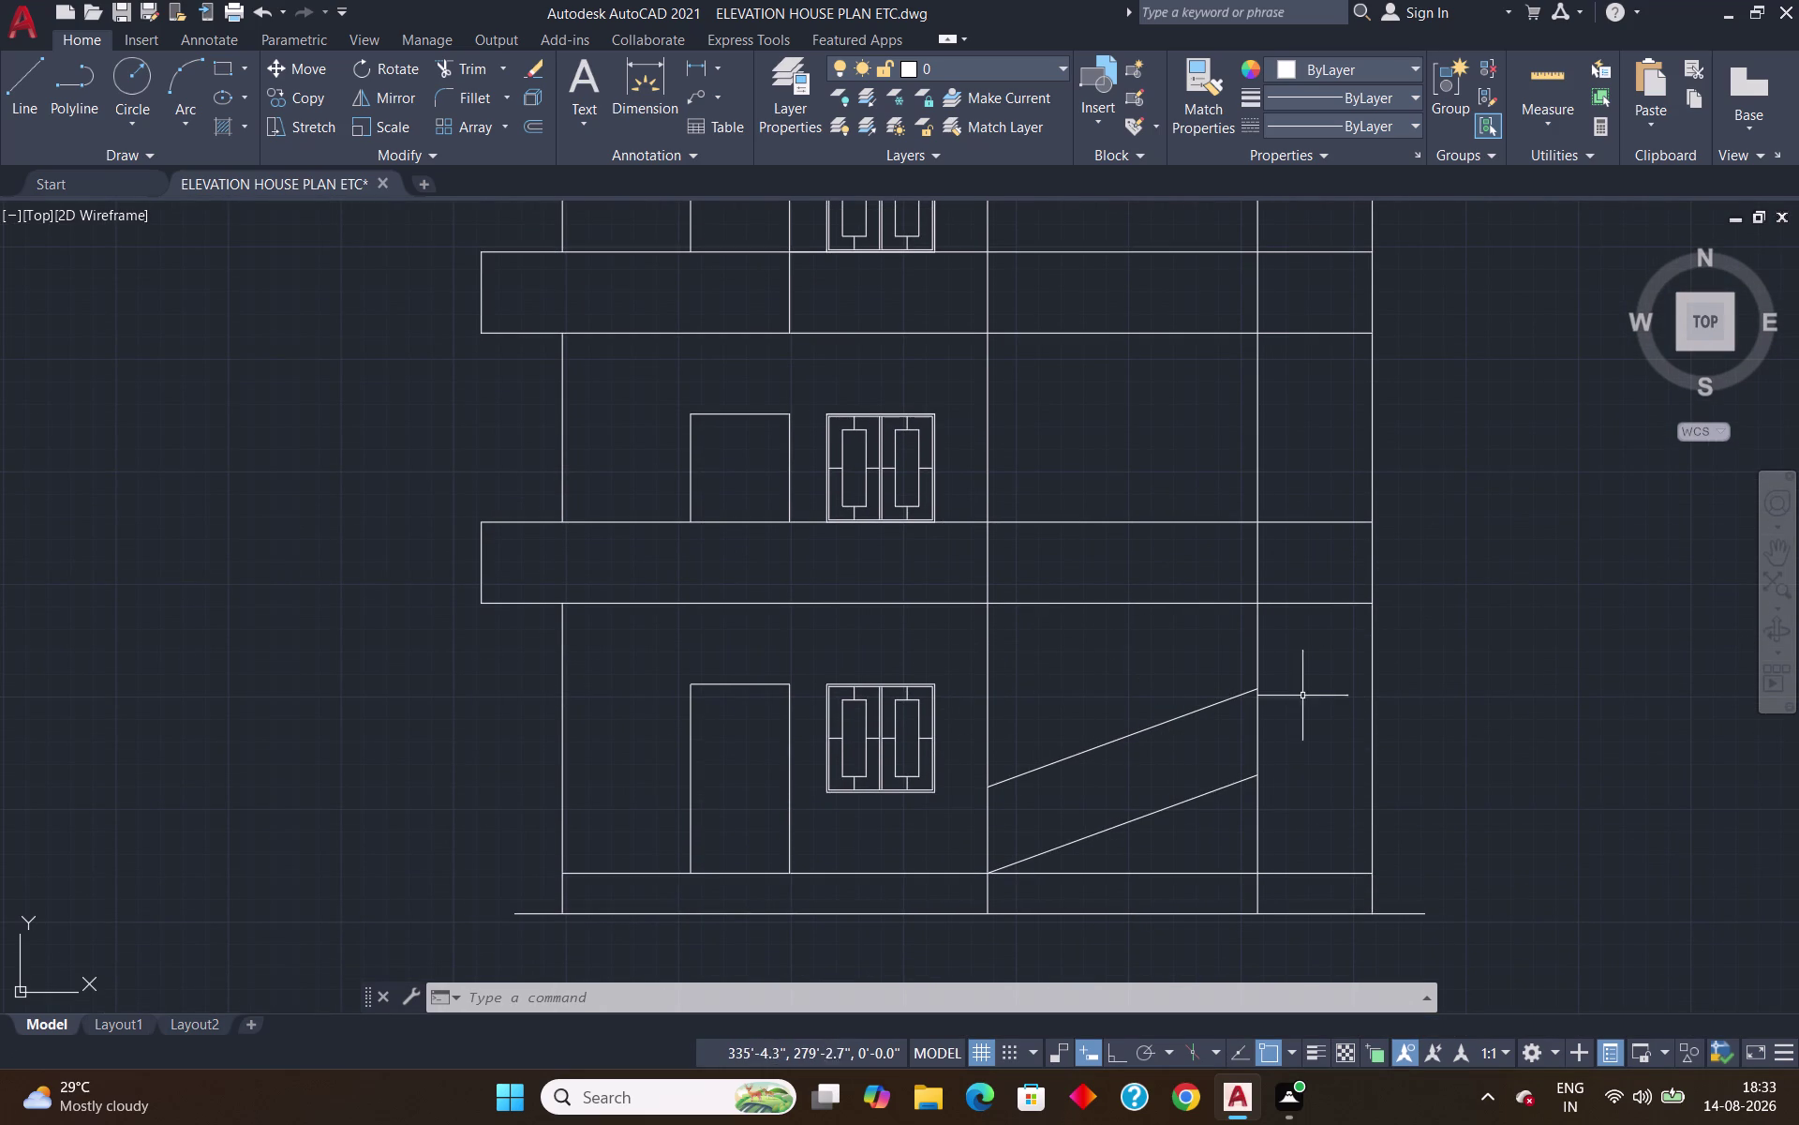
key(l)
key(Return)
click(1252, 695)
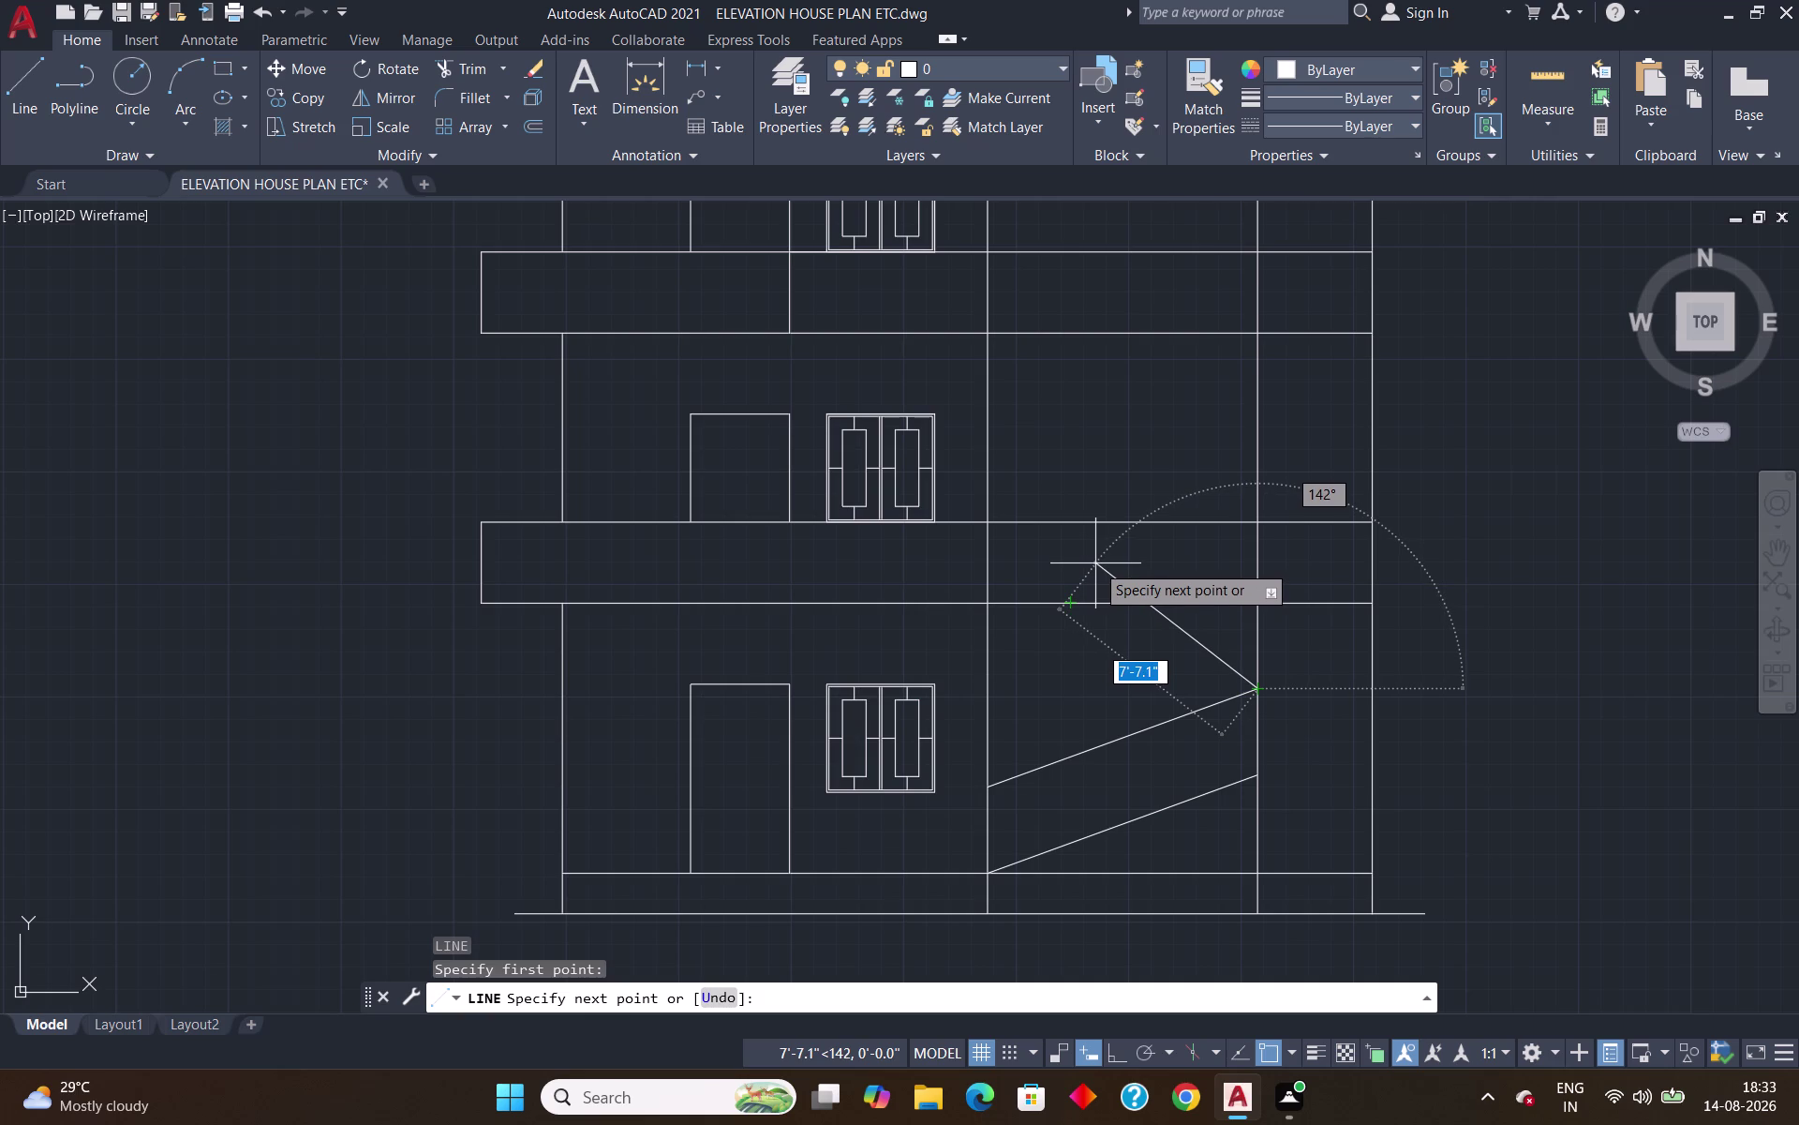
Cancel the pending line and delete both ground-floor sloped lines.
key(Escape)
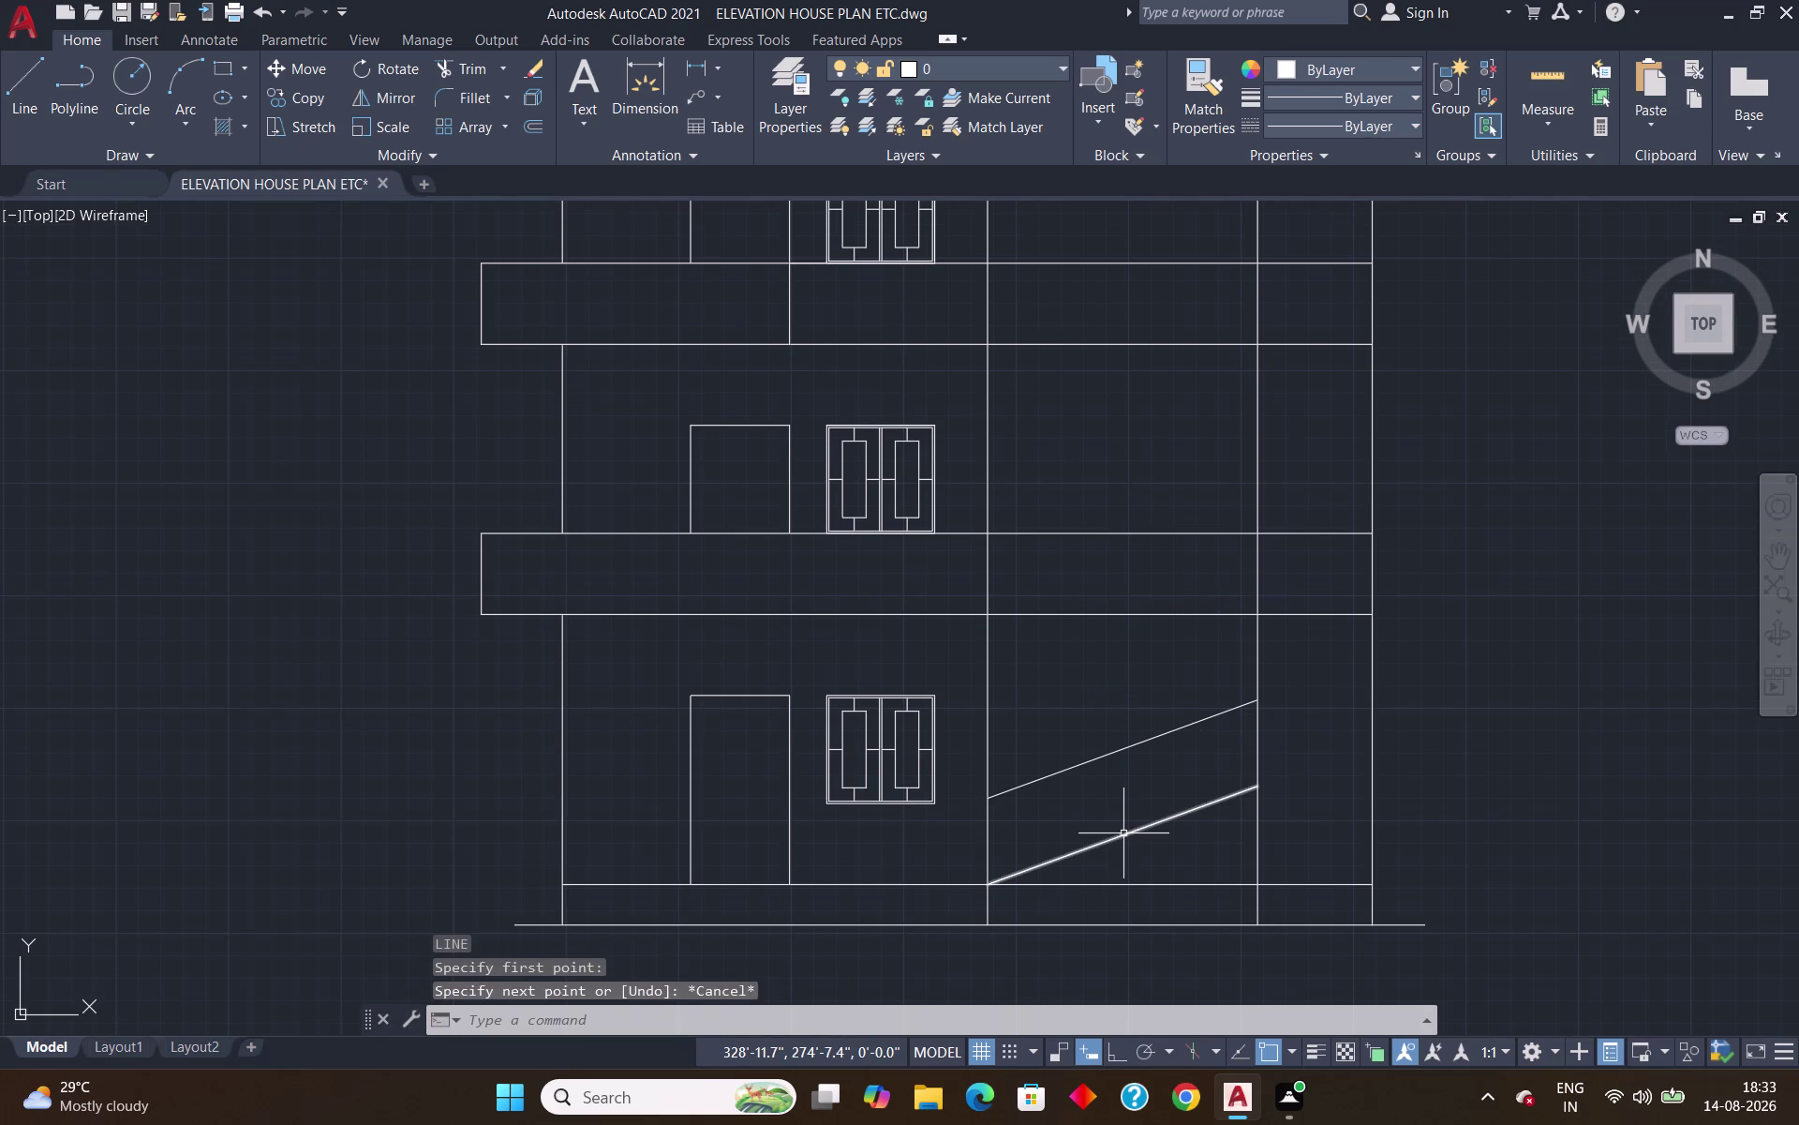
click(1124, 835)
click(1103, 758)
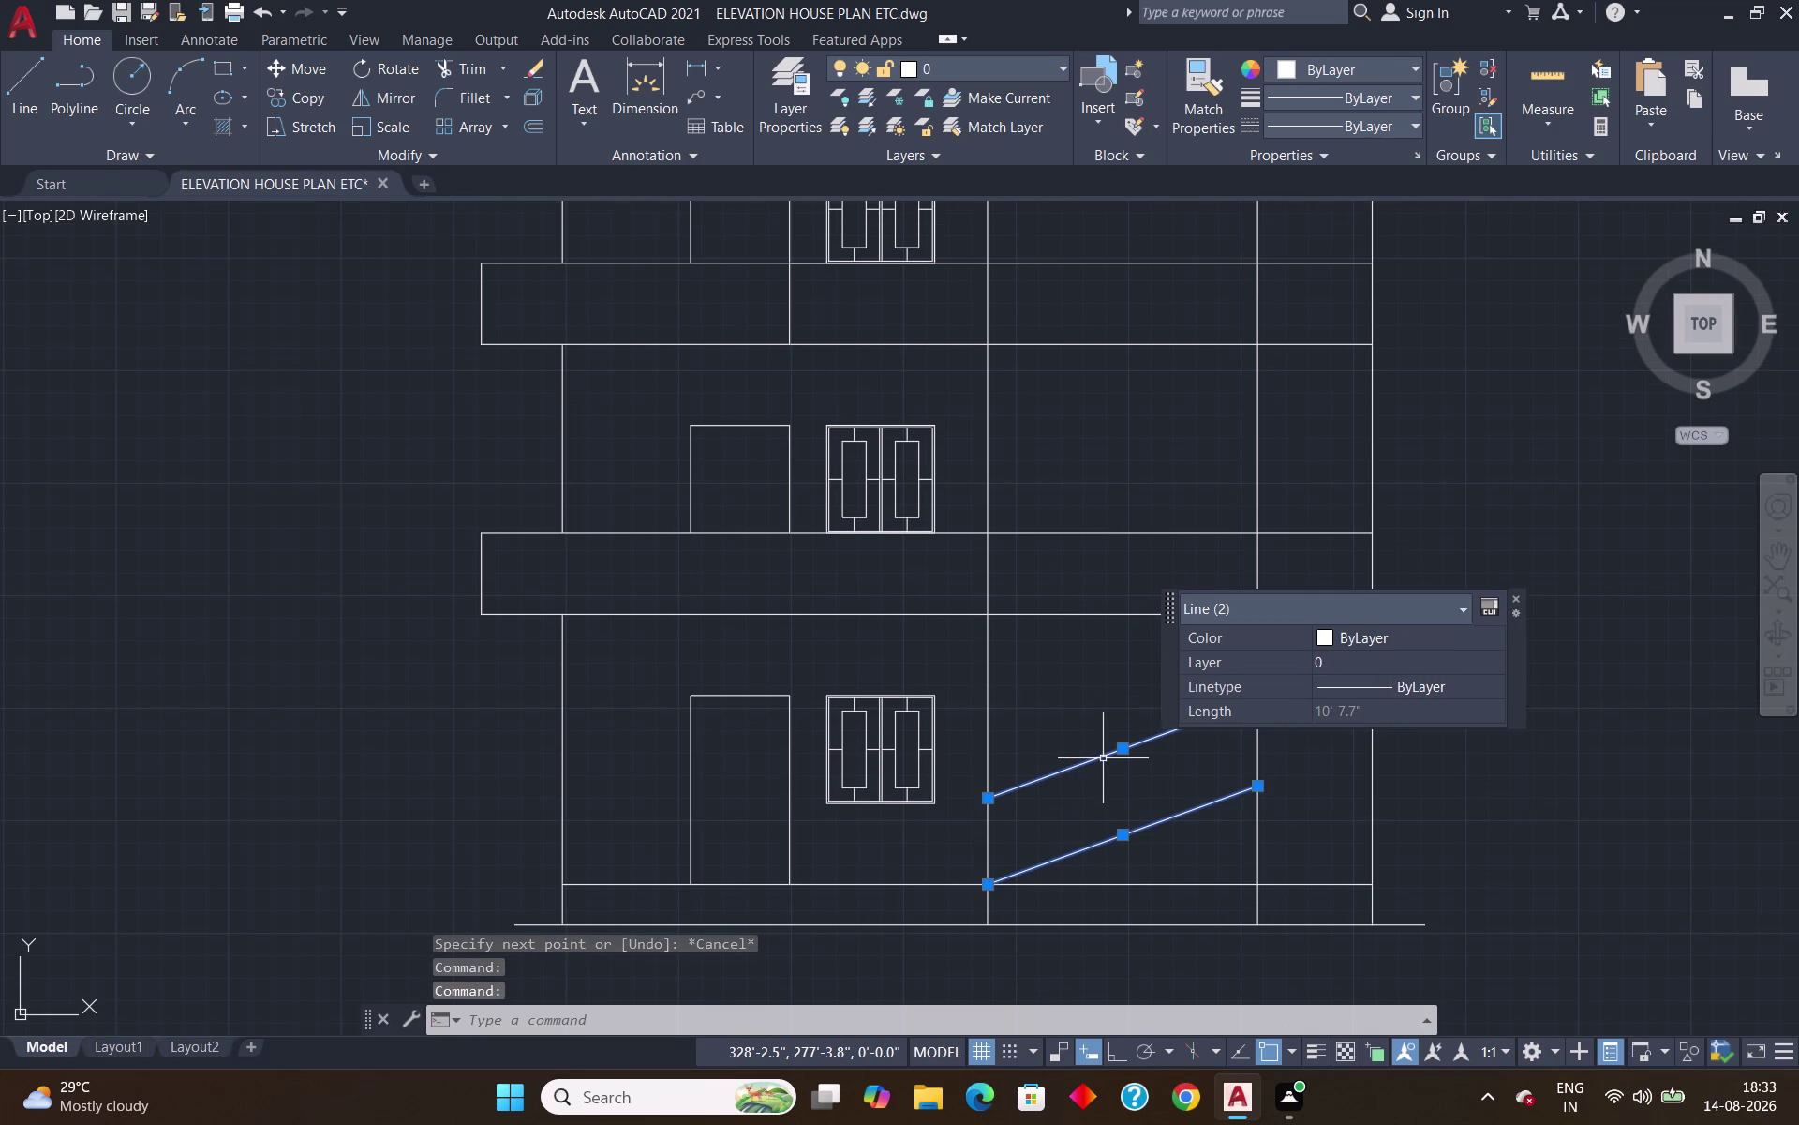
key(Delete)
Draw a trial 10' line at 20°, delete it, and start a fresh line.
key(l)
key(Return)
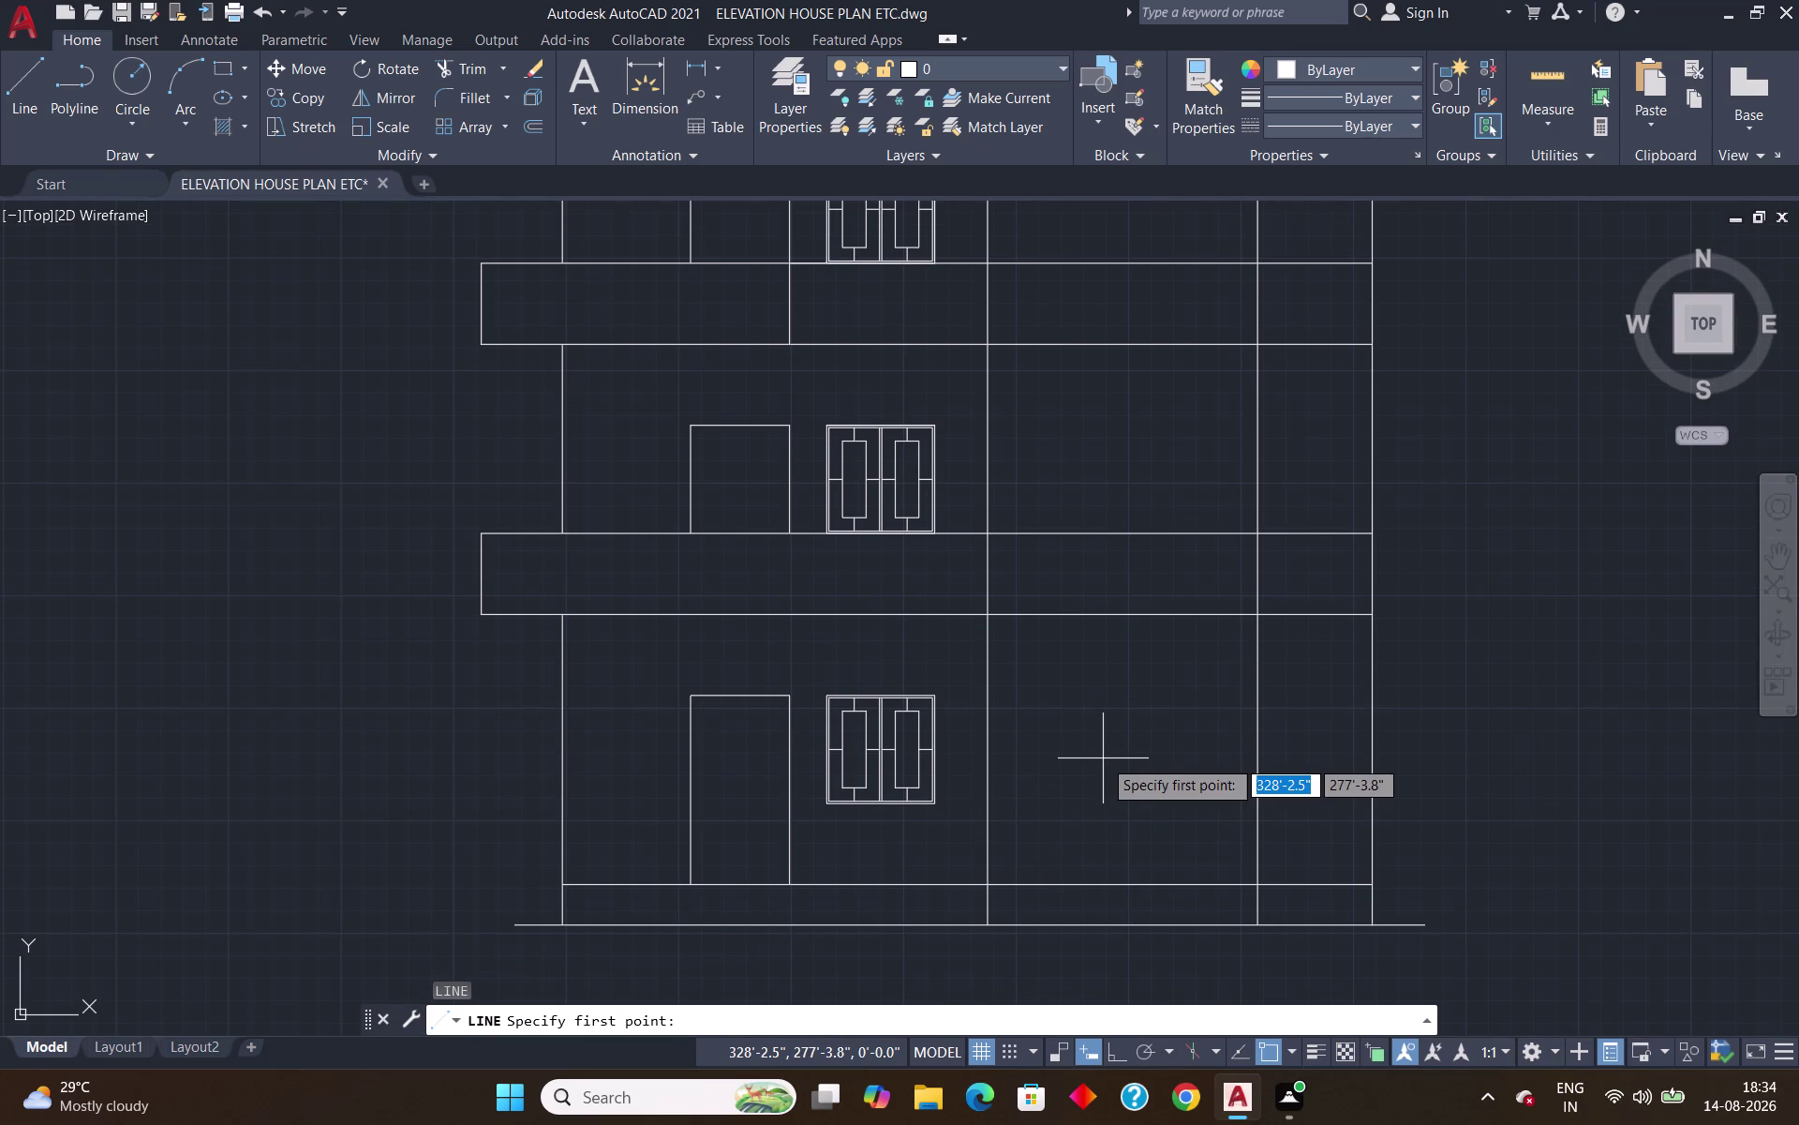
click(985, 881)
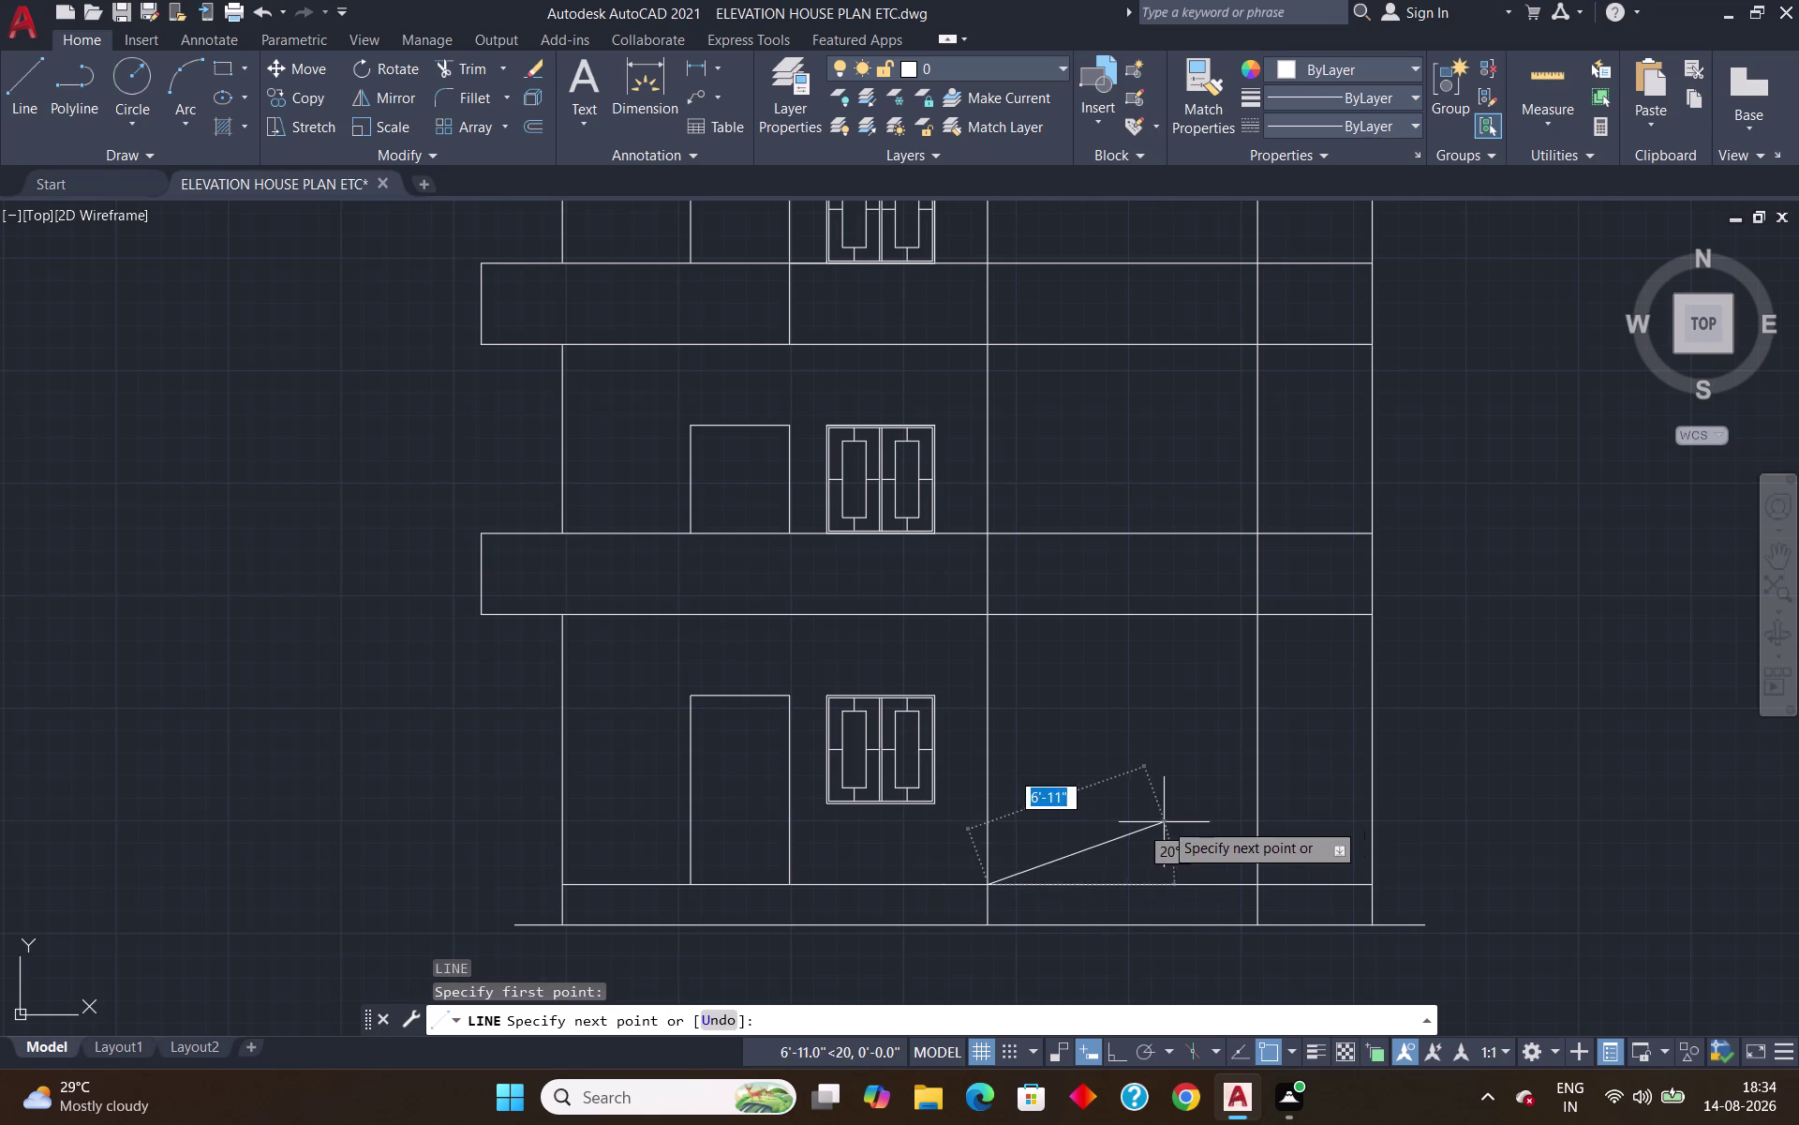
key(1)
text(0)
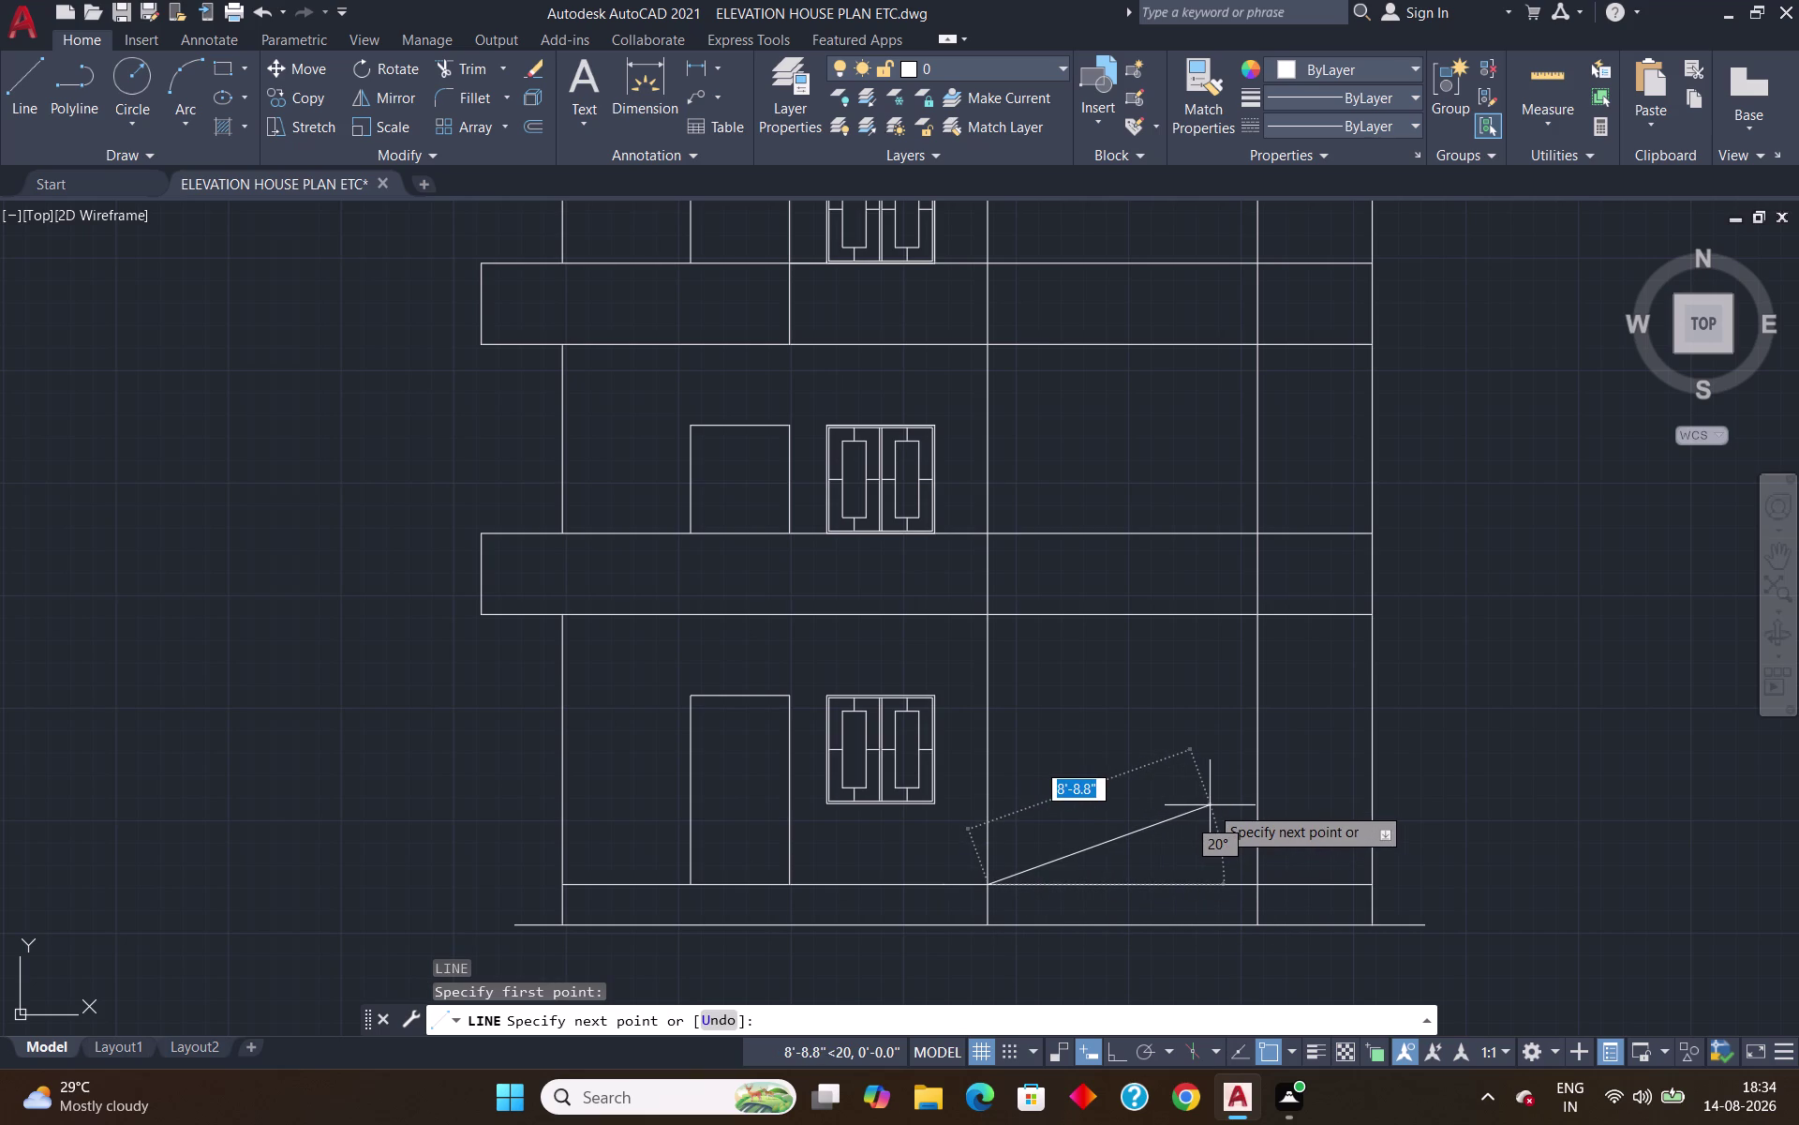
text(')
key(Return)
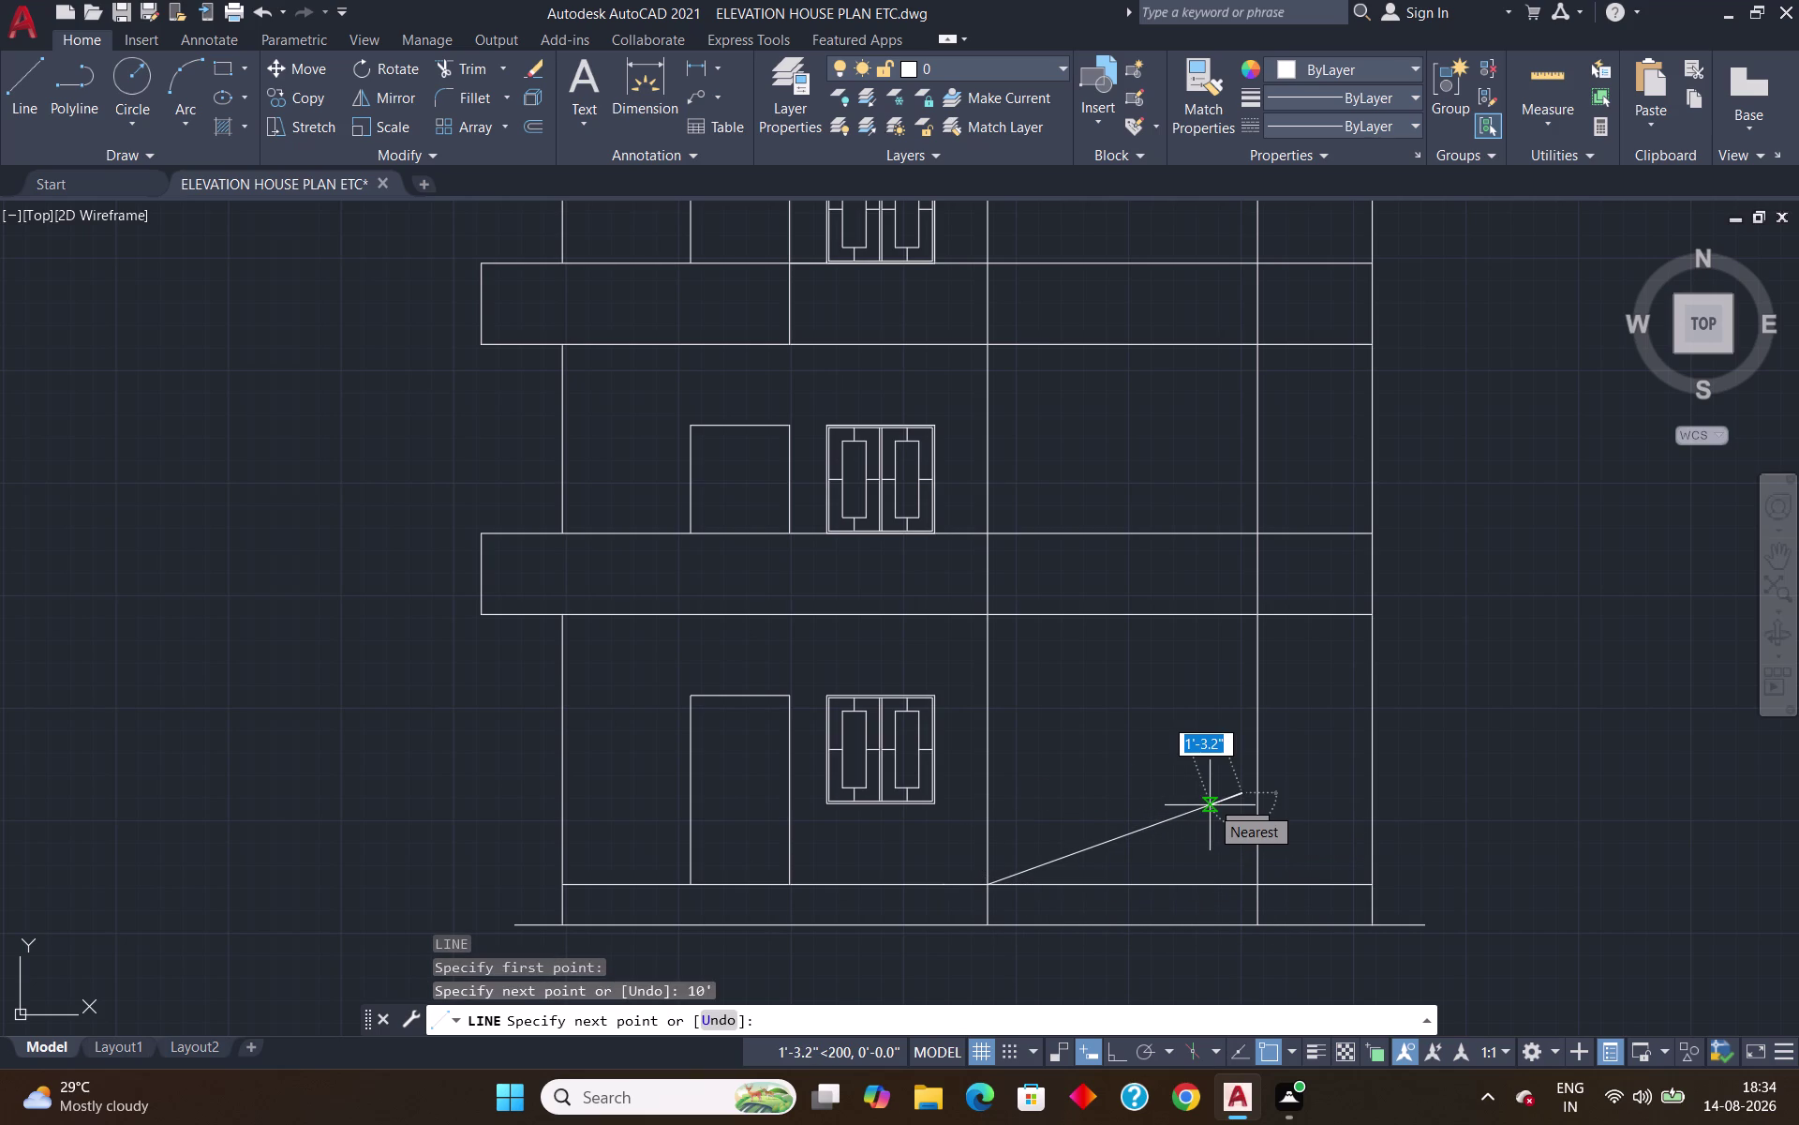
key(Tab)
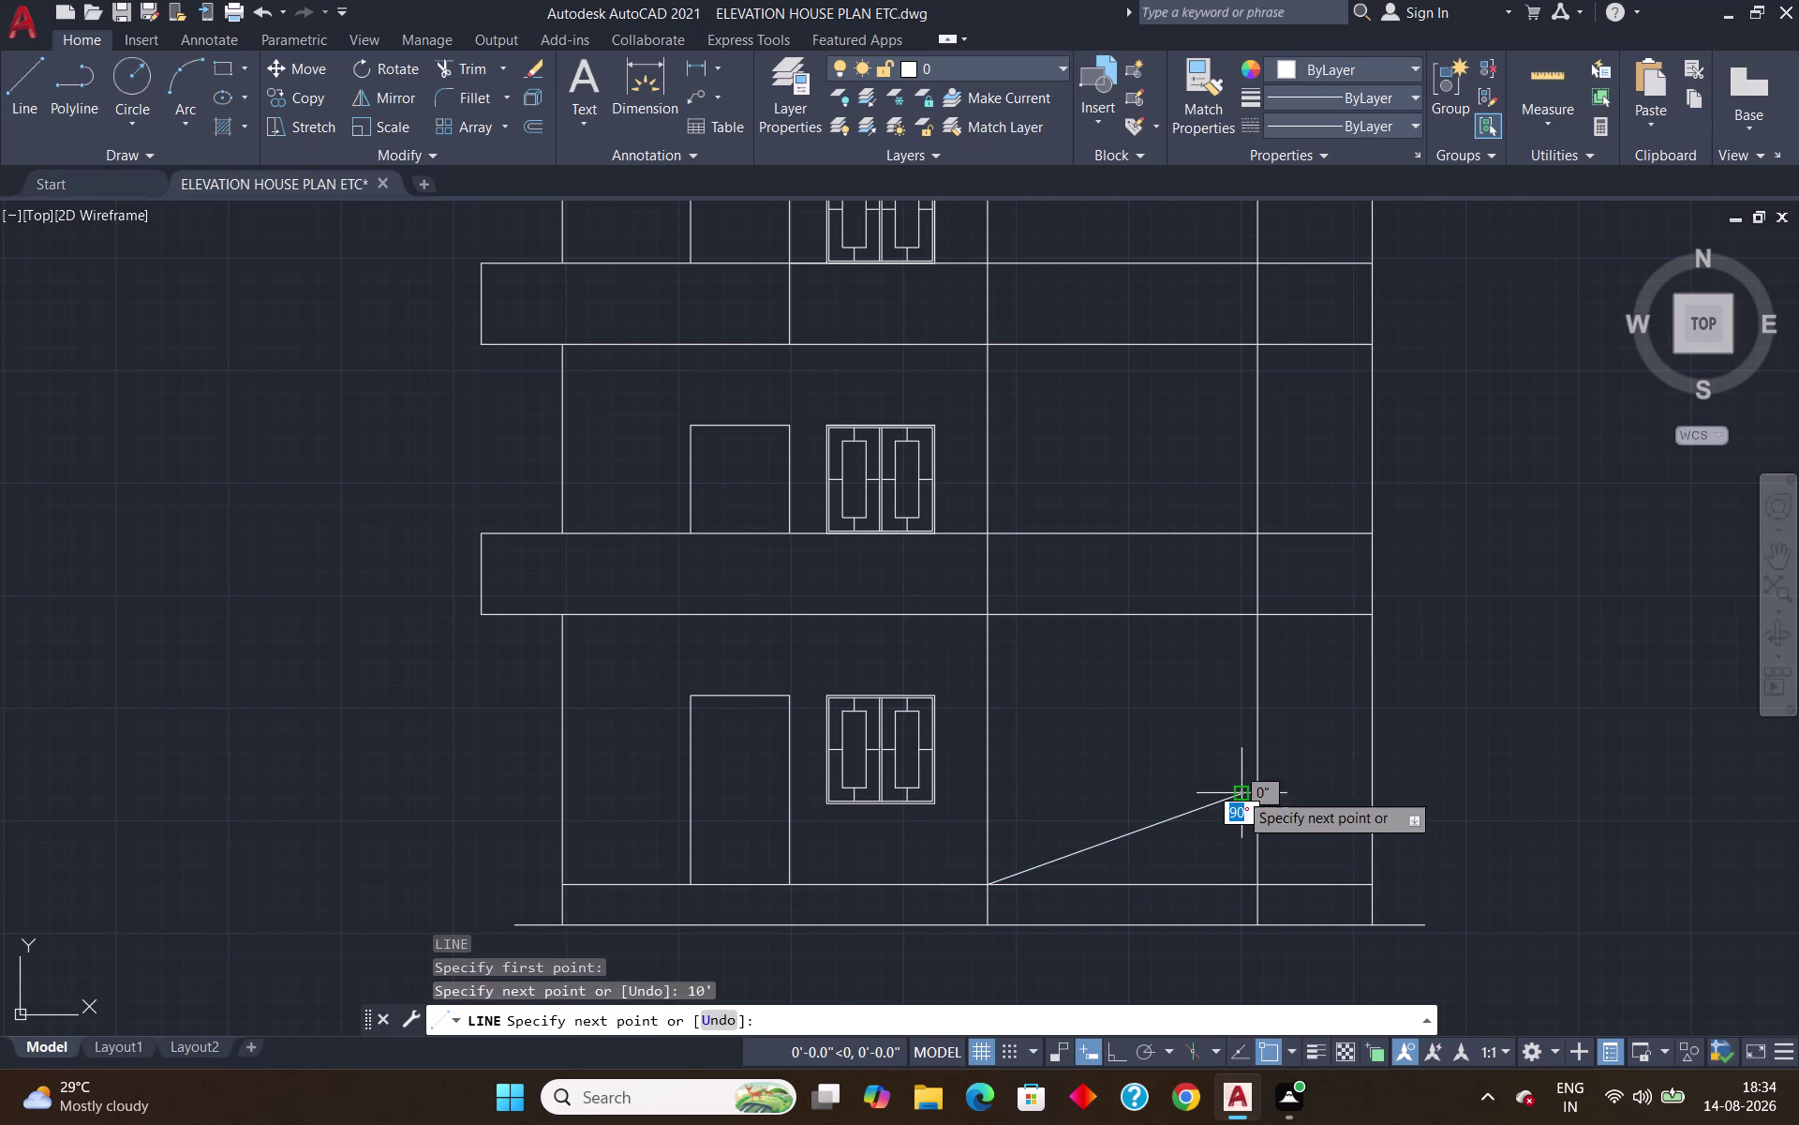
key(Escape)
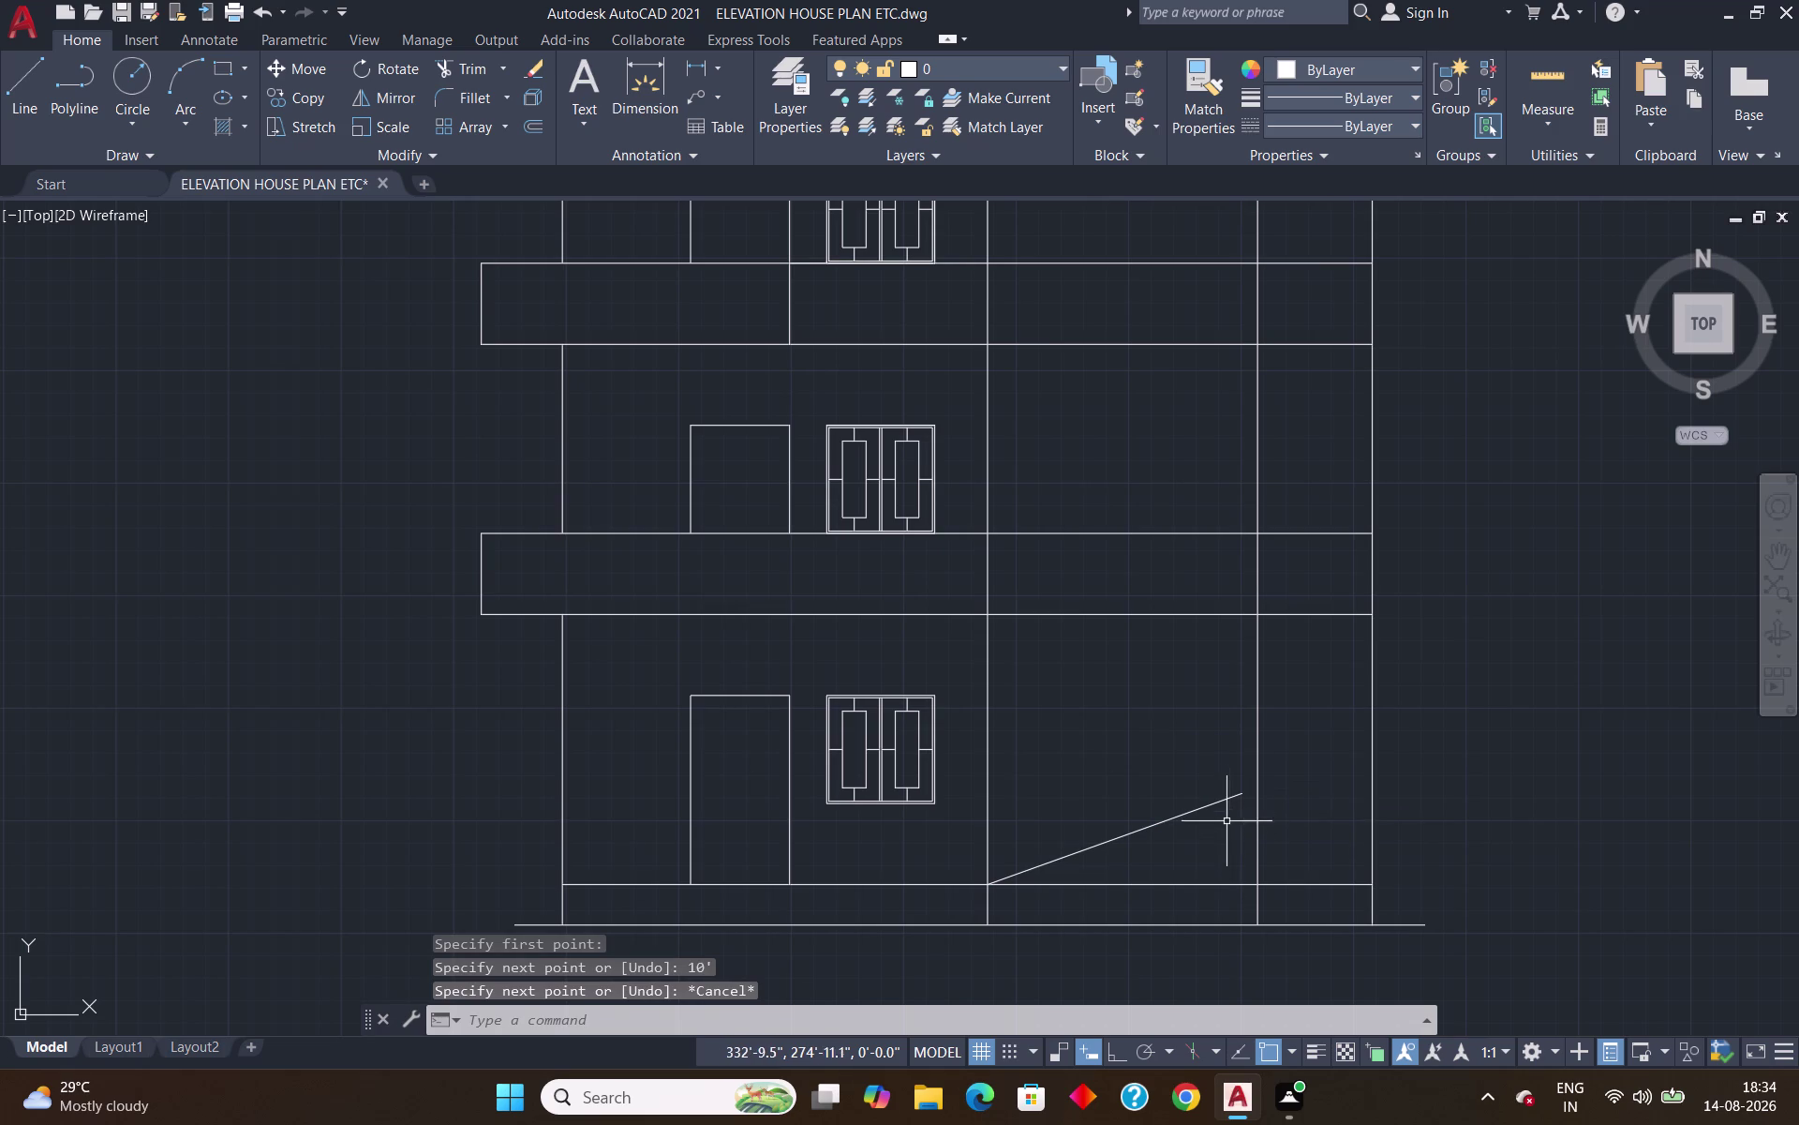
click(1225, 798)
key(Delete)
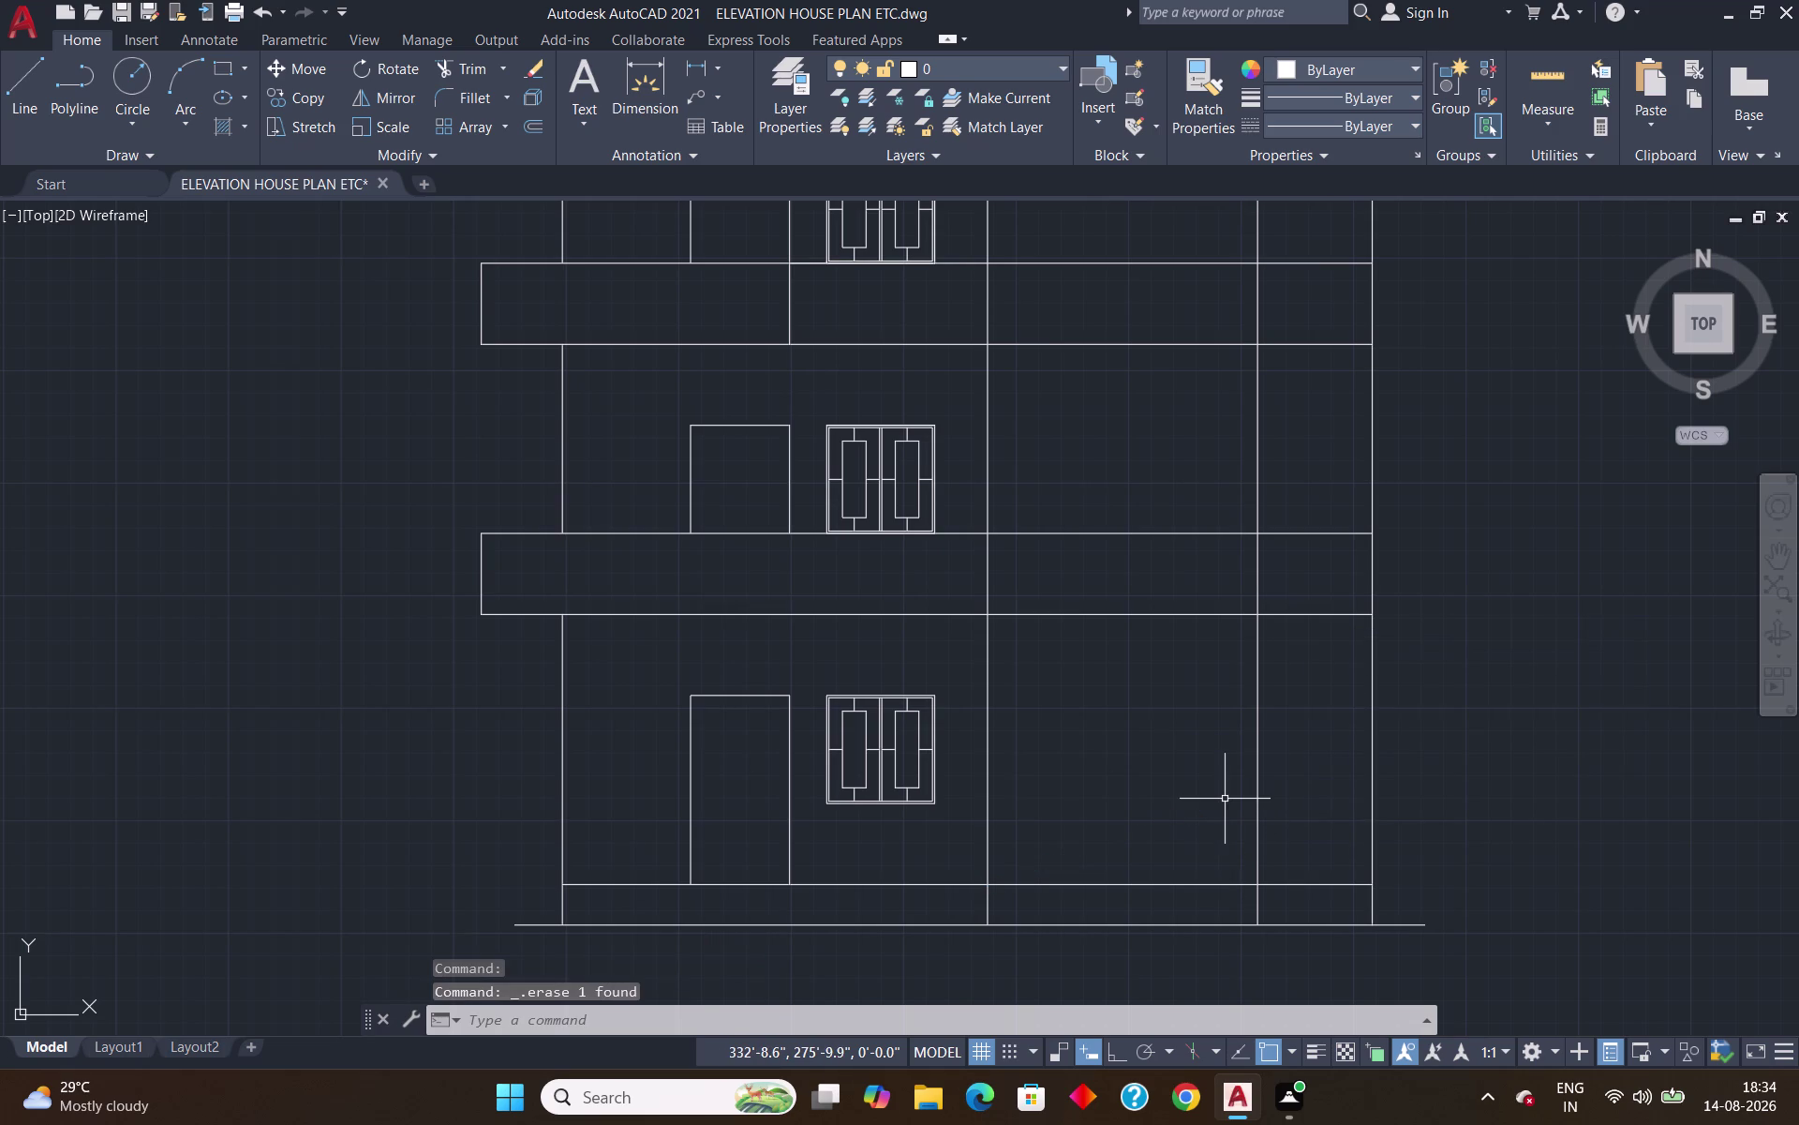
key(l)
key(Return)
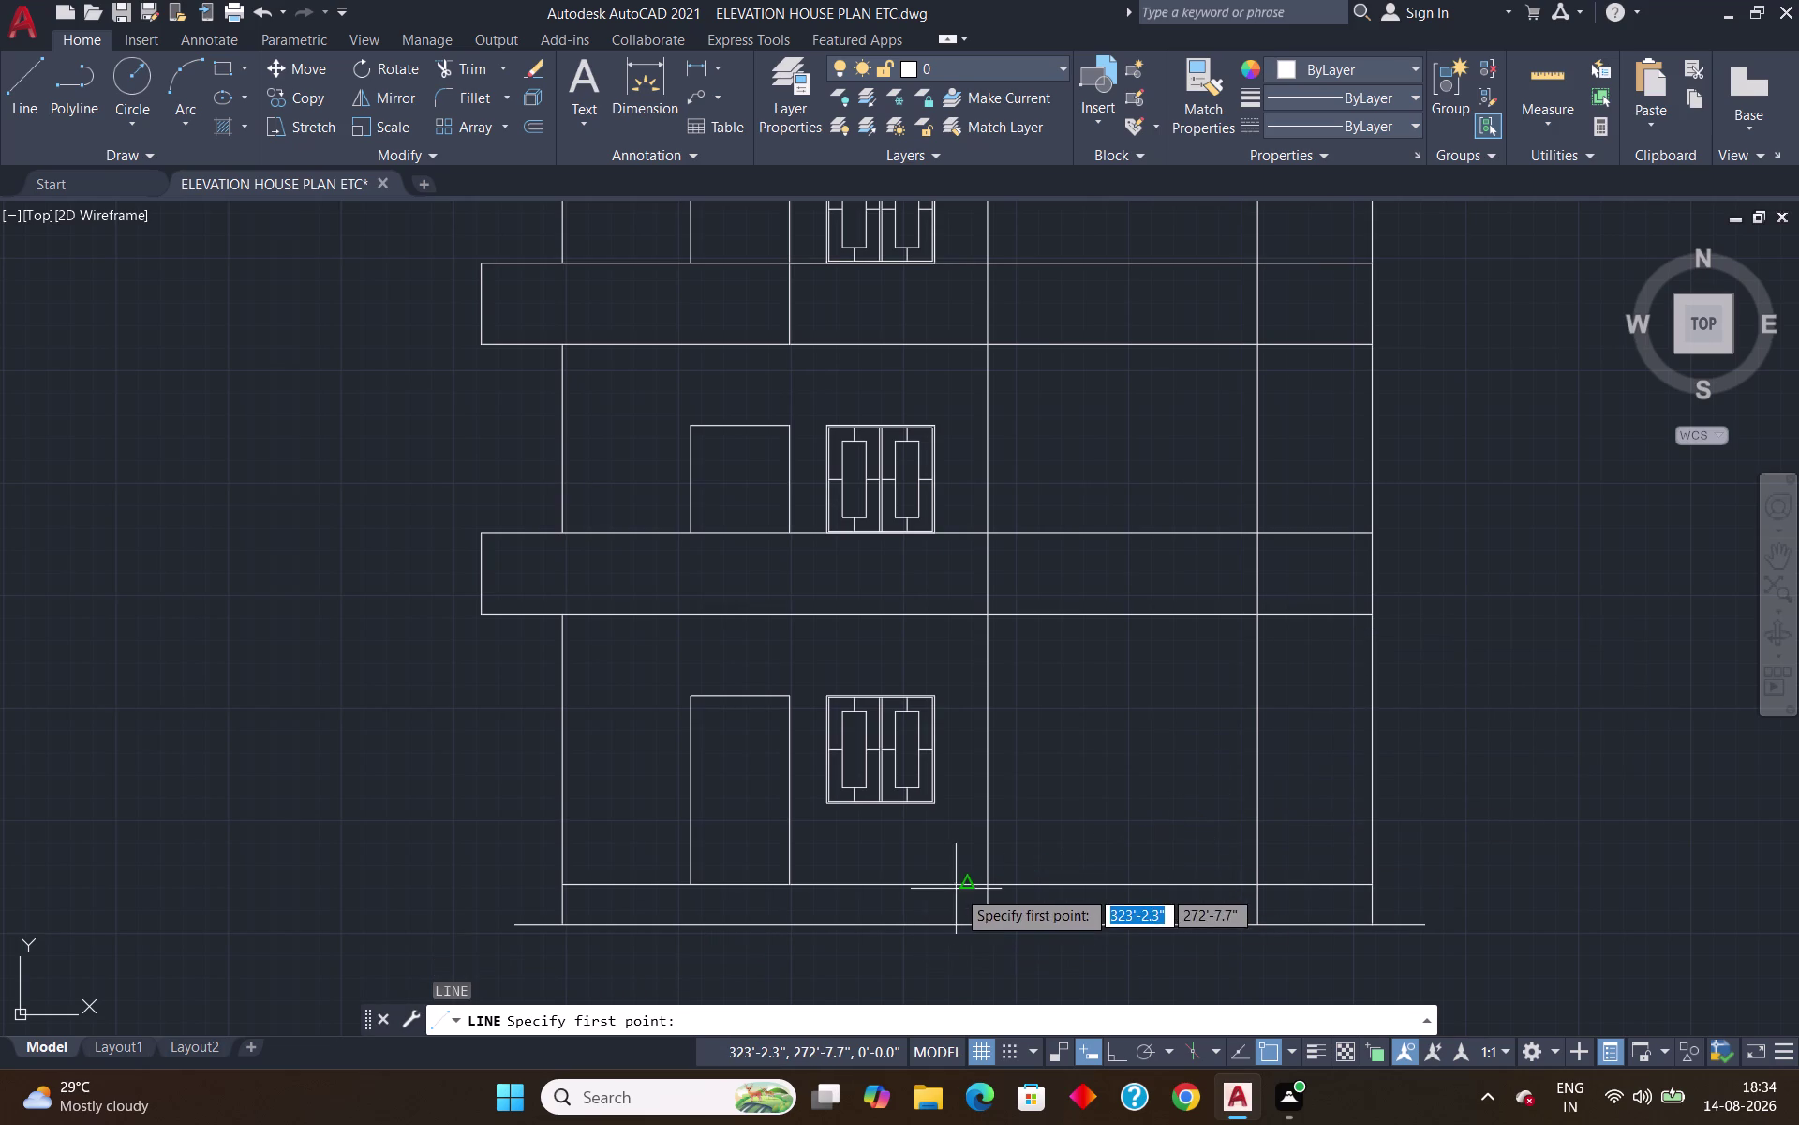
click(989, 885)
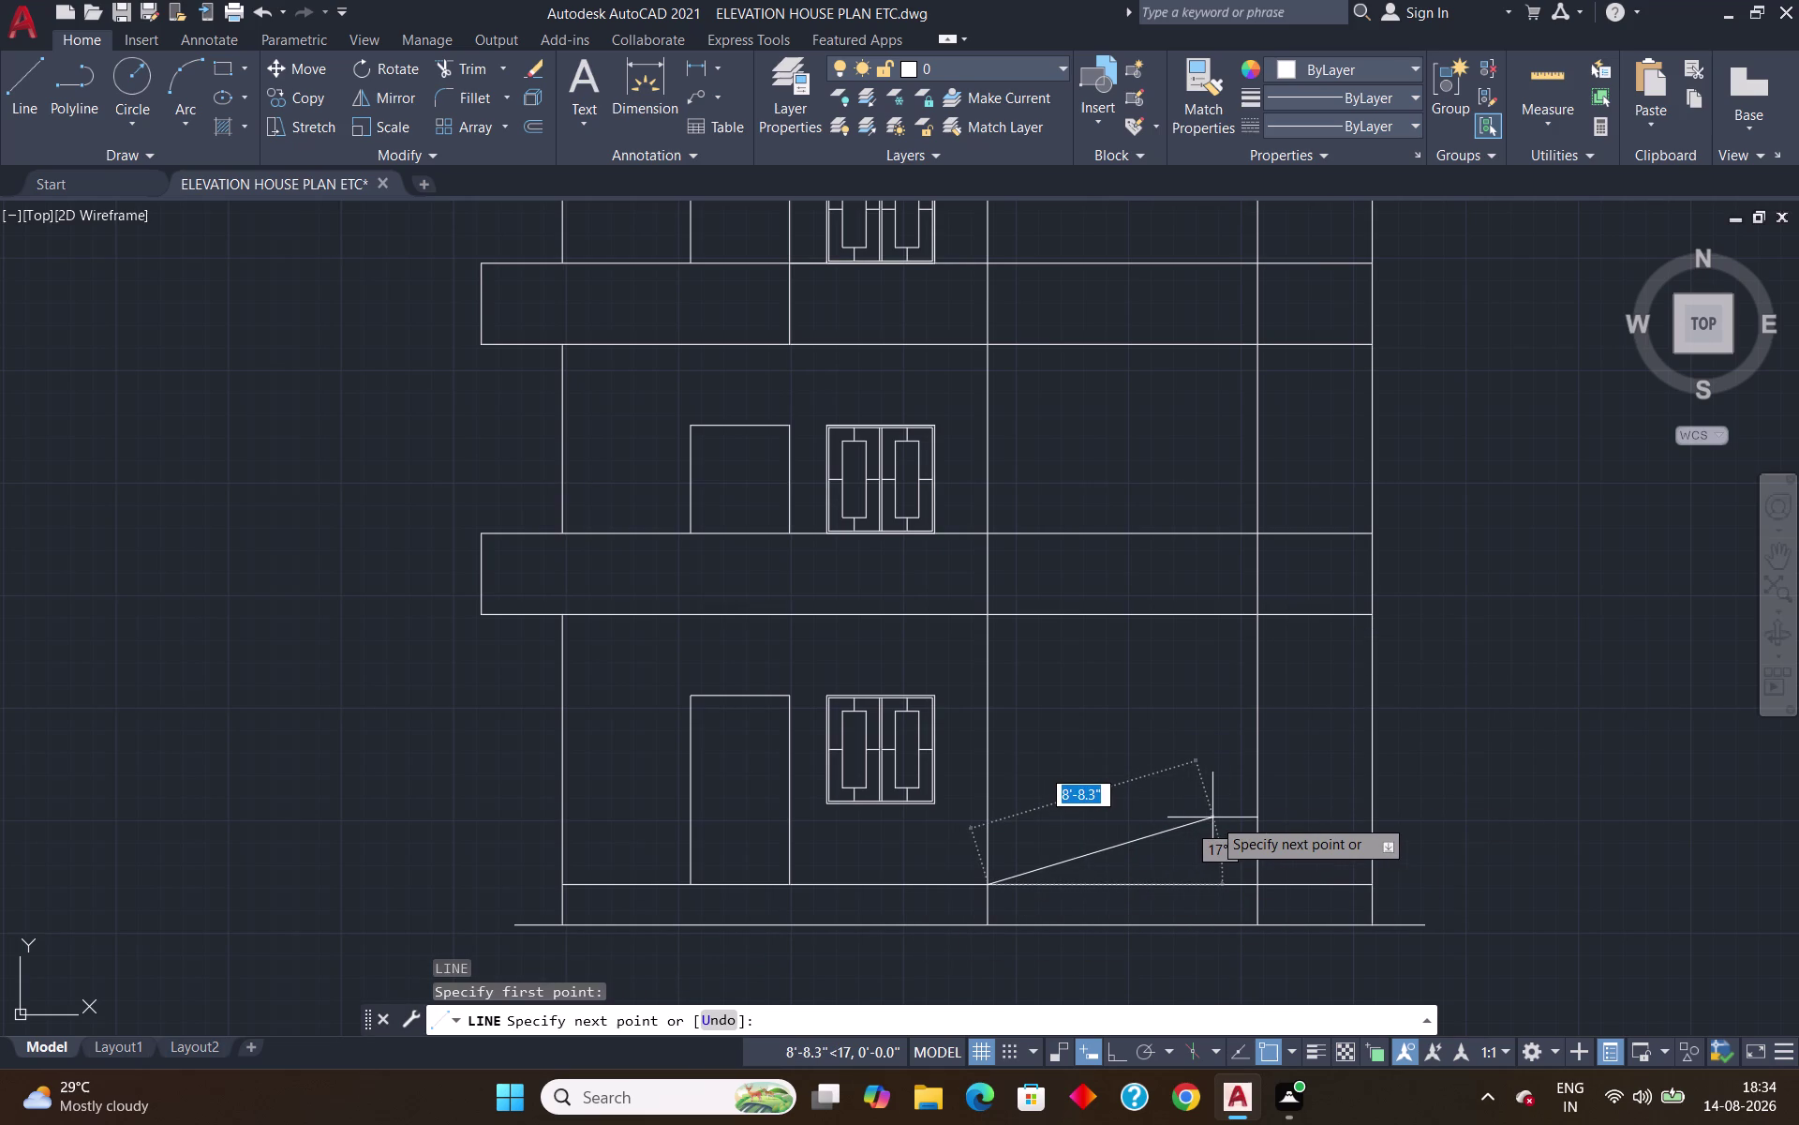
text(10;)
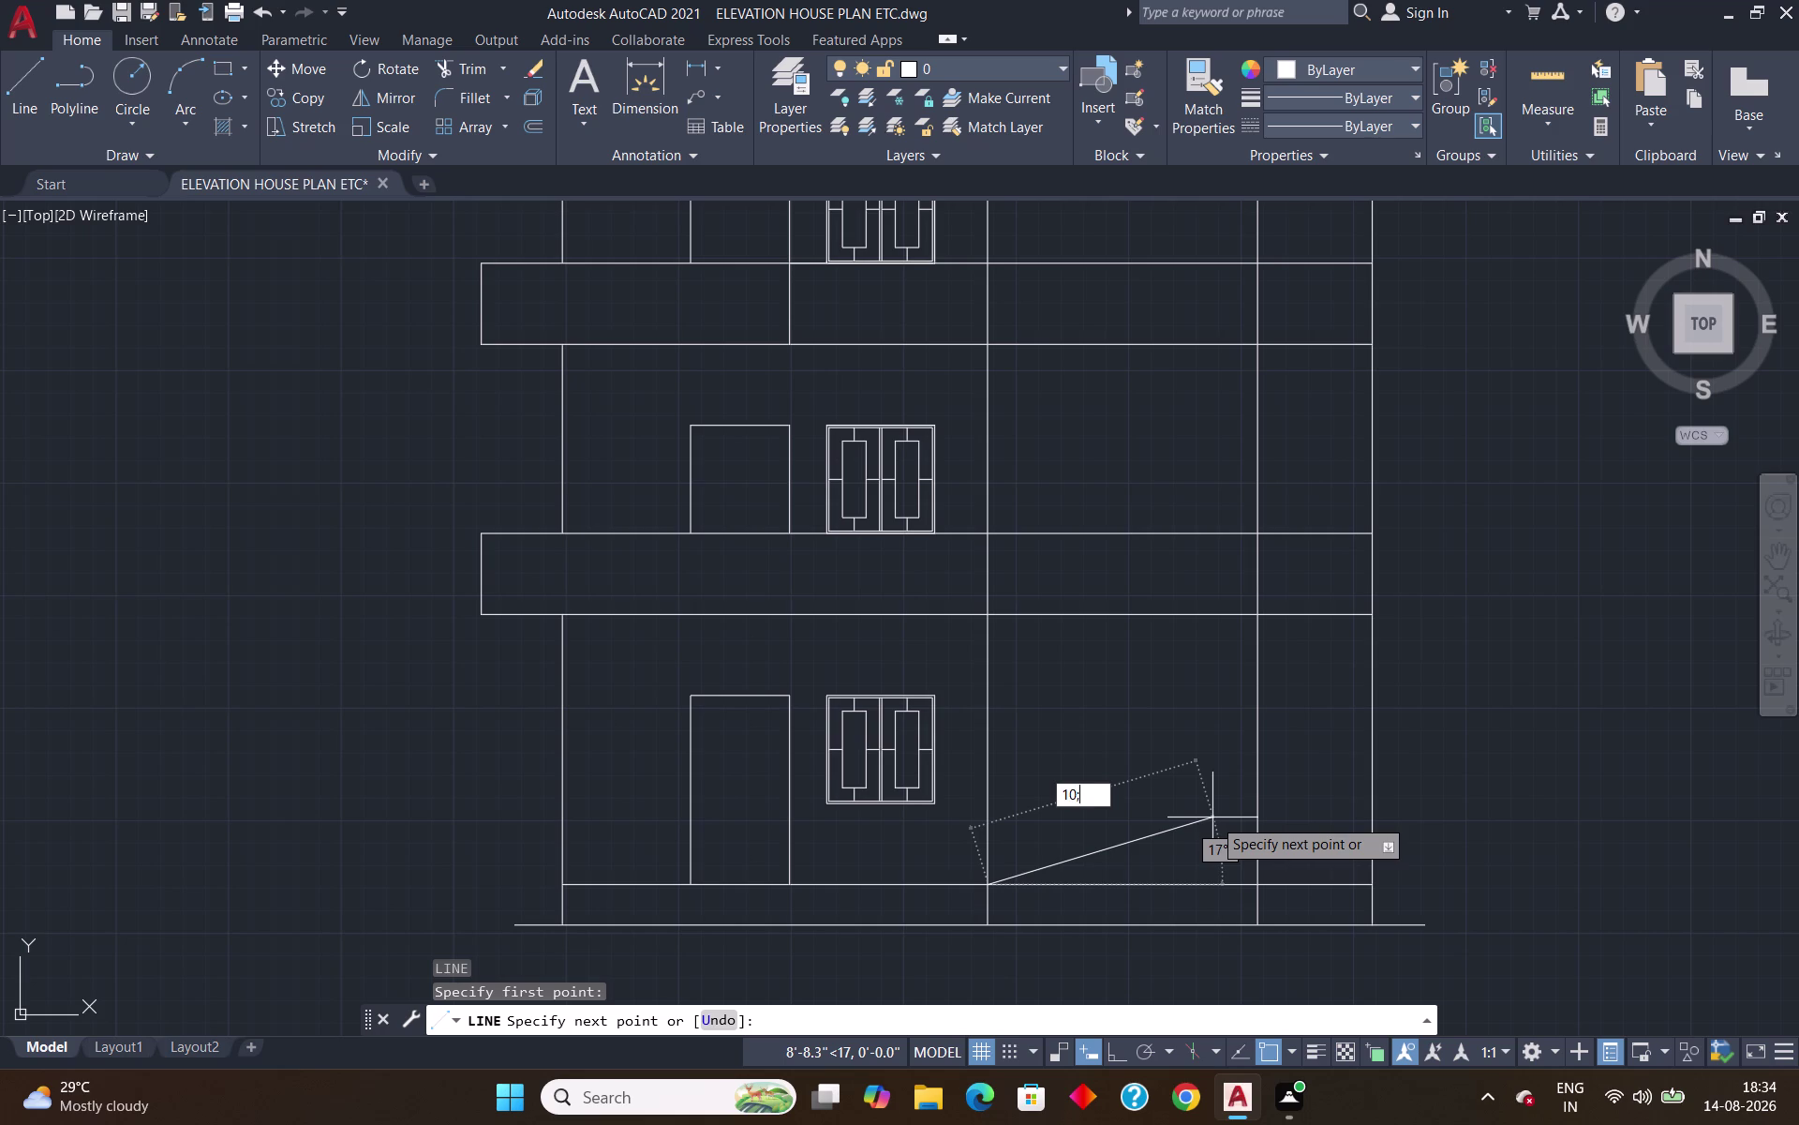
key(BackSpace)
key(apostrophe)
key(Tab)
text(45)
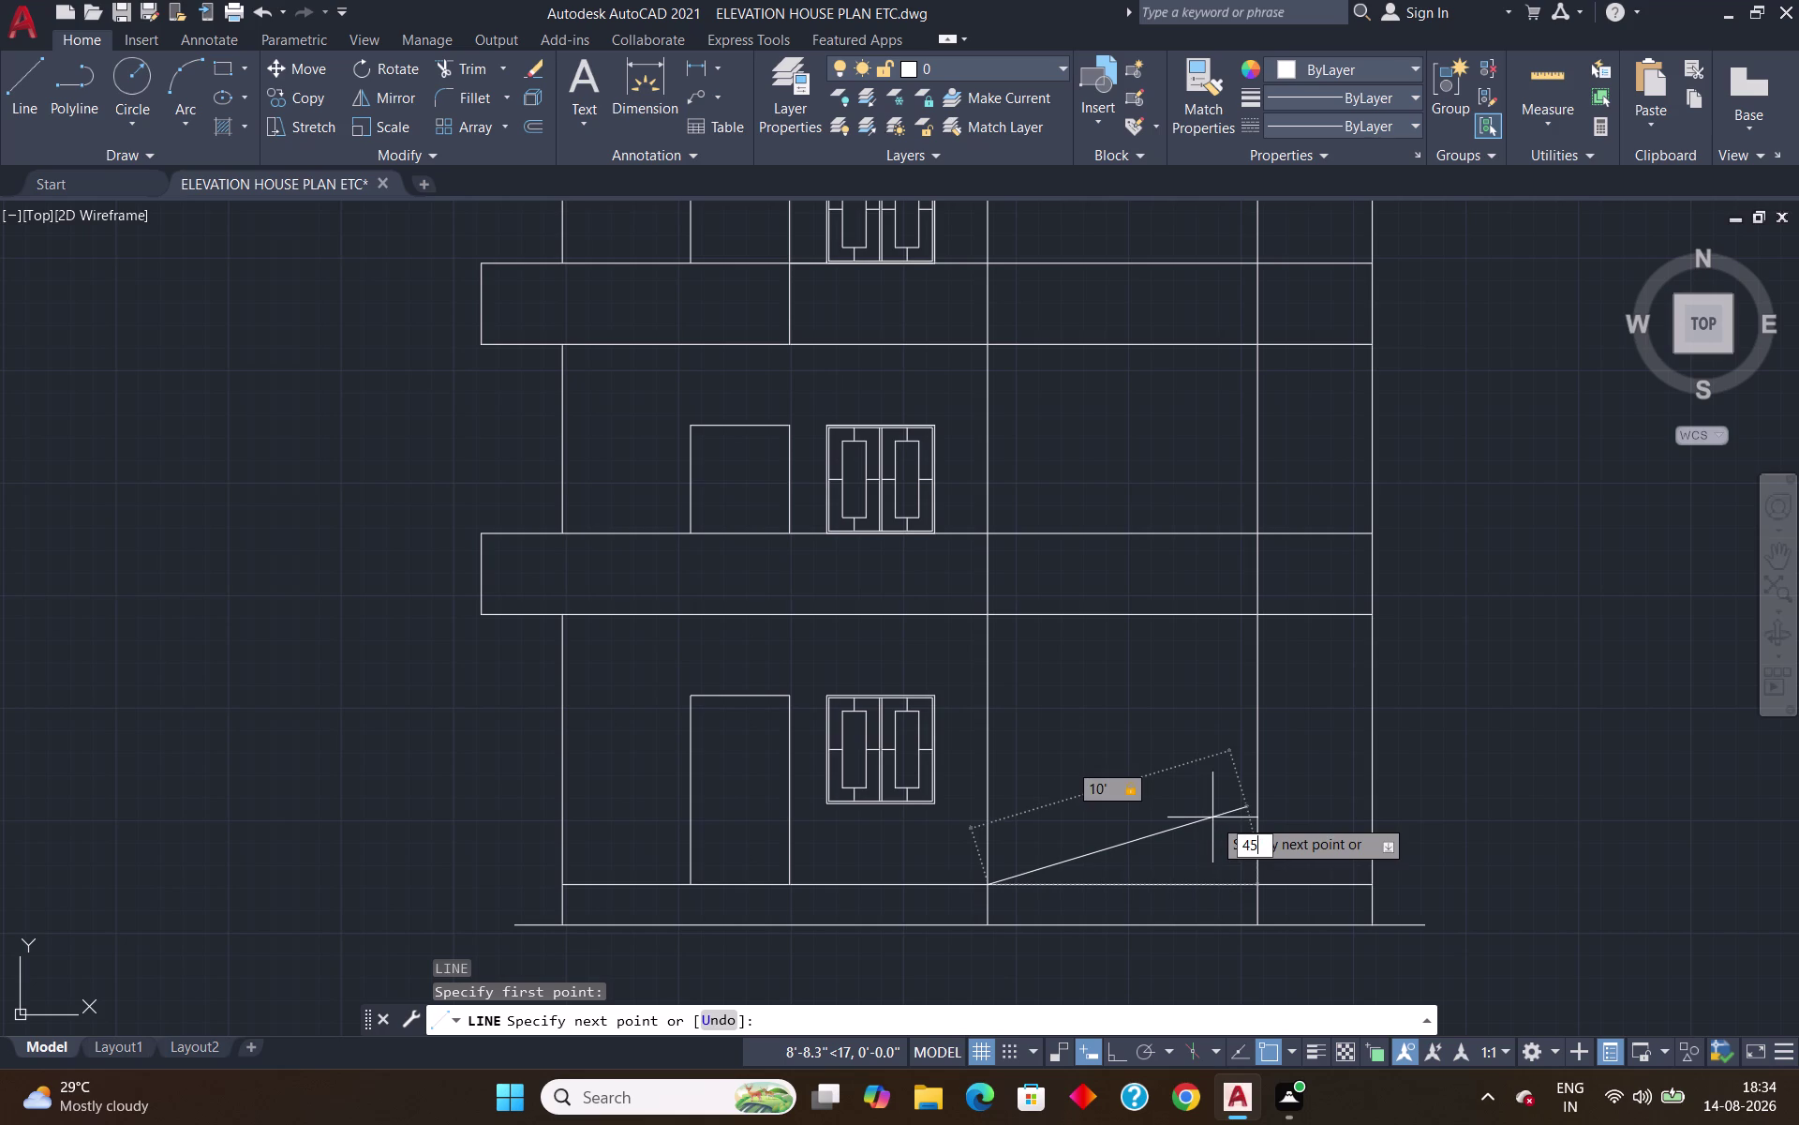
key(Return)
key(Escape)
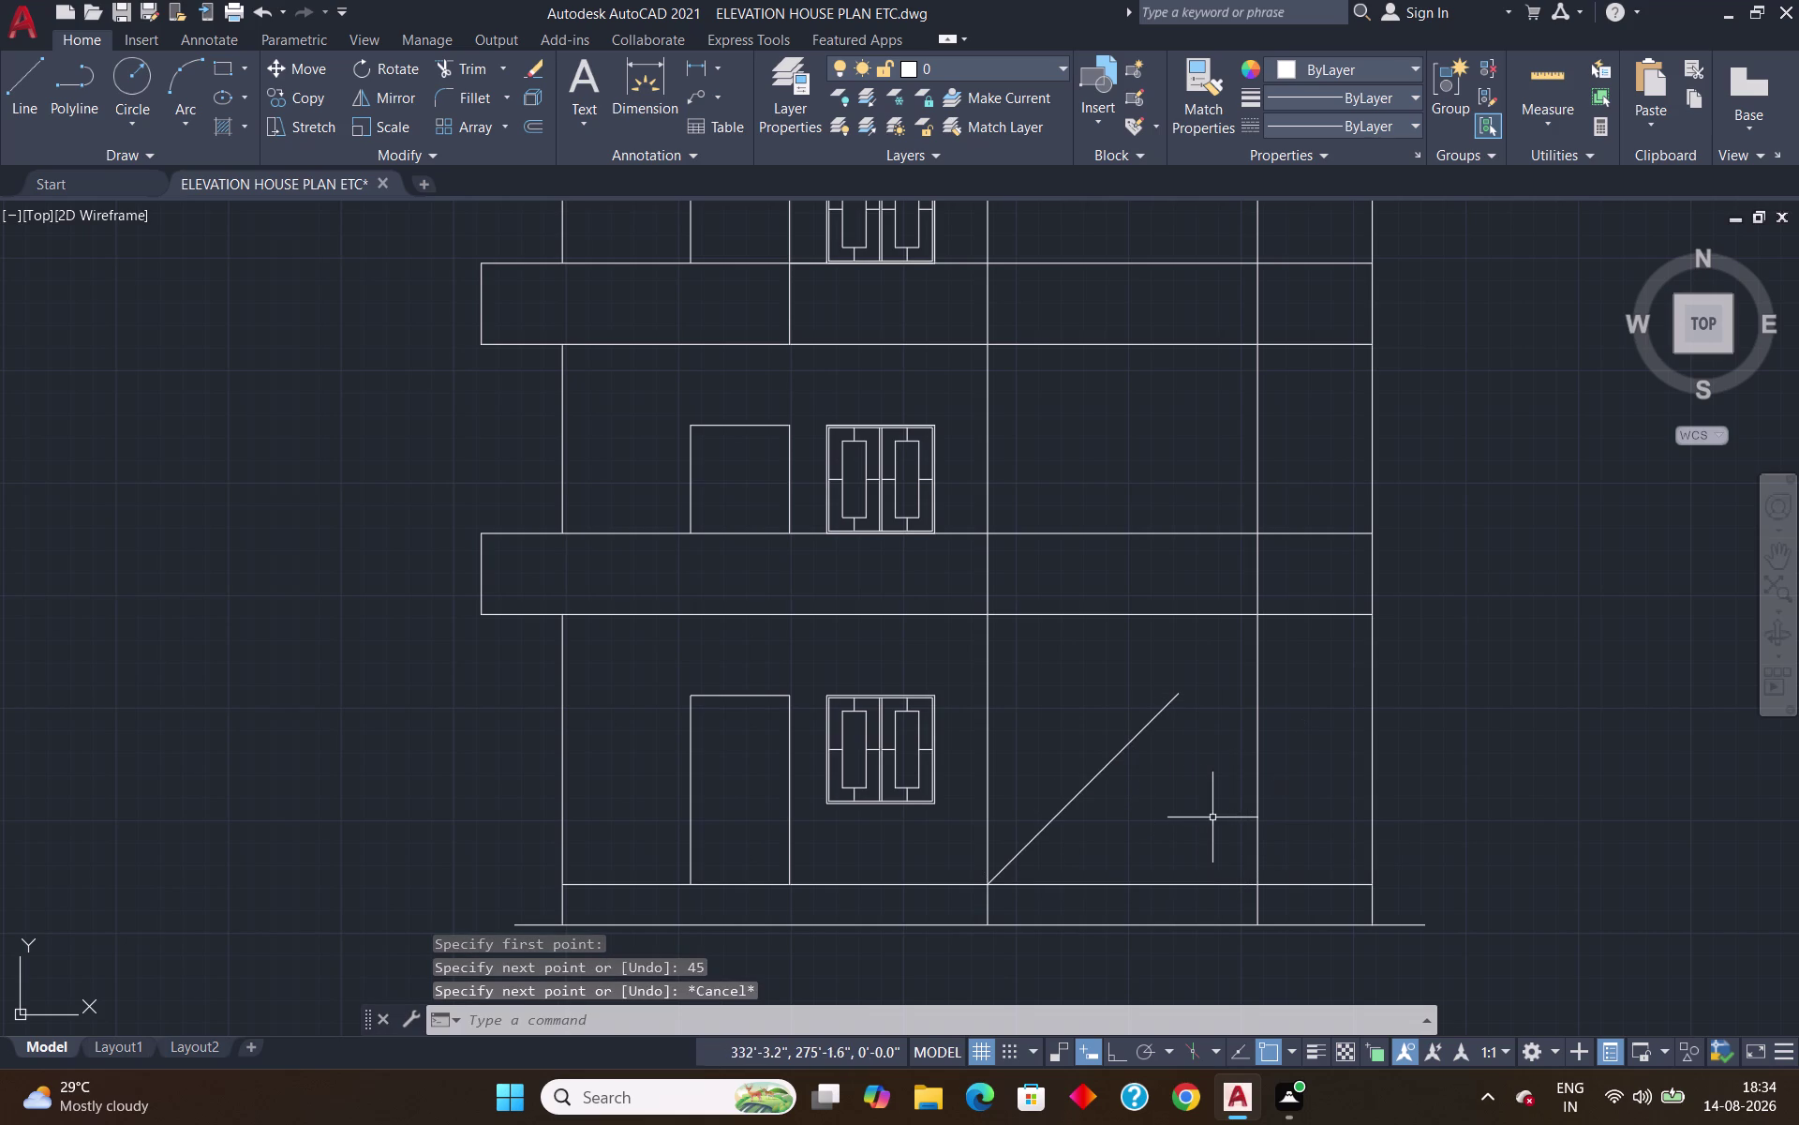
click(1113, 760)
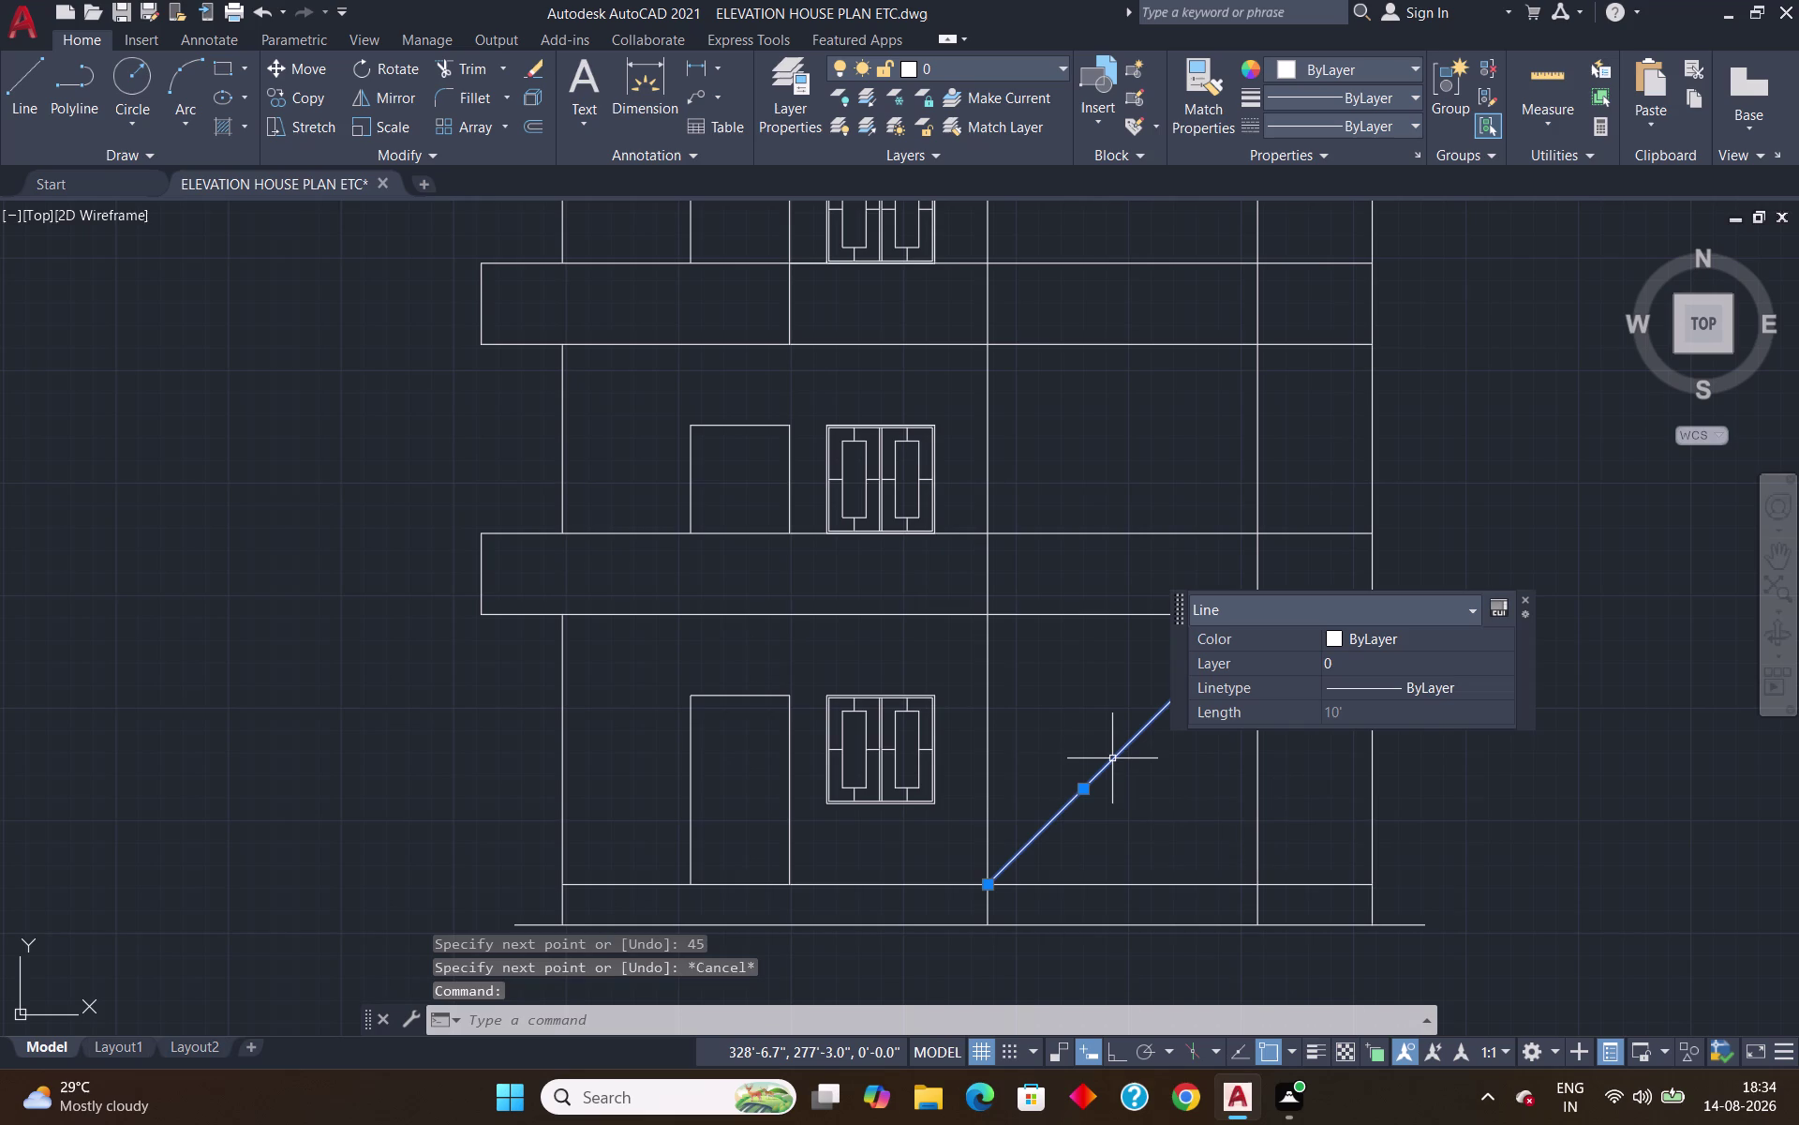
key(Delete)
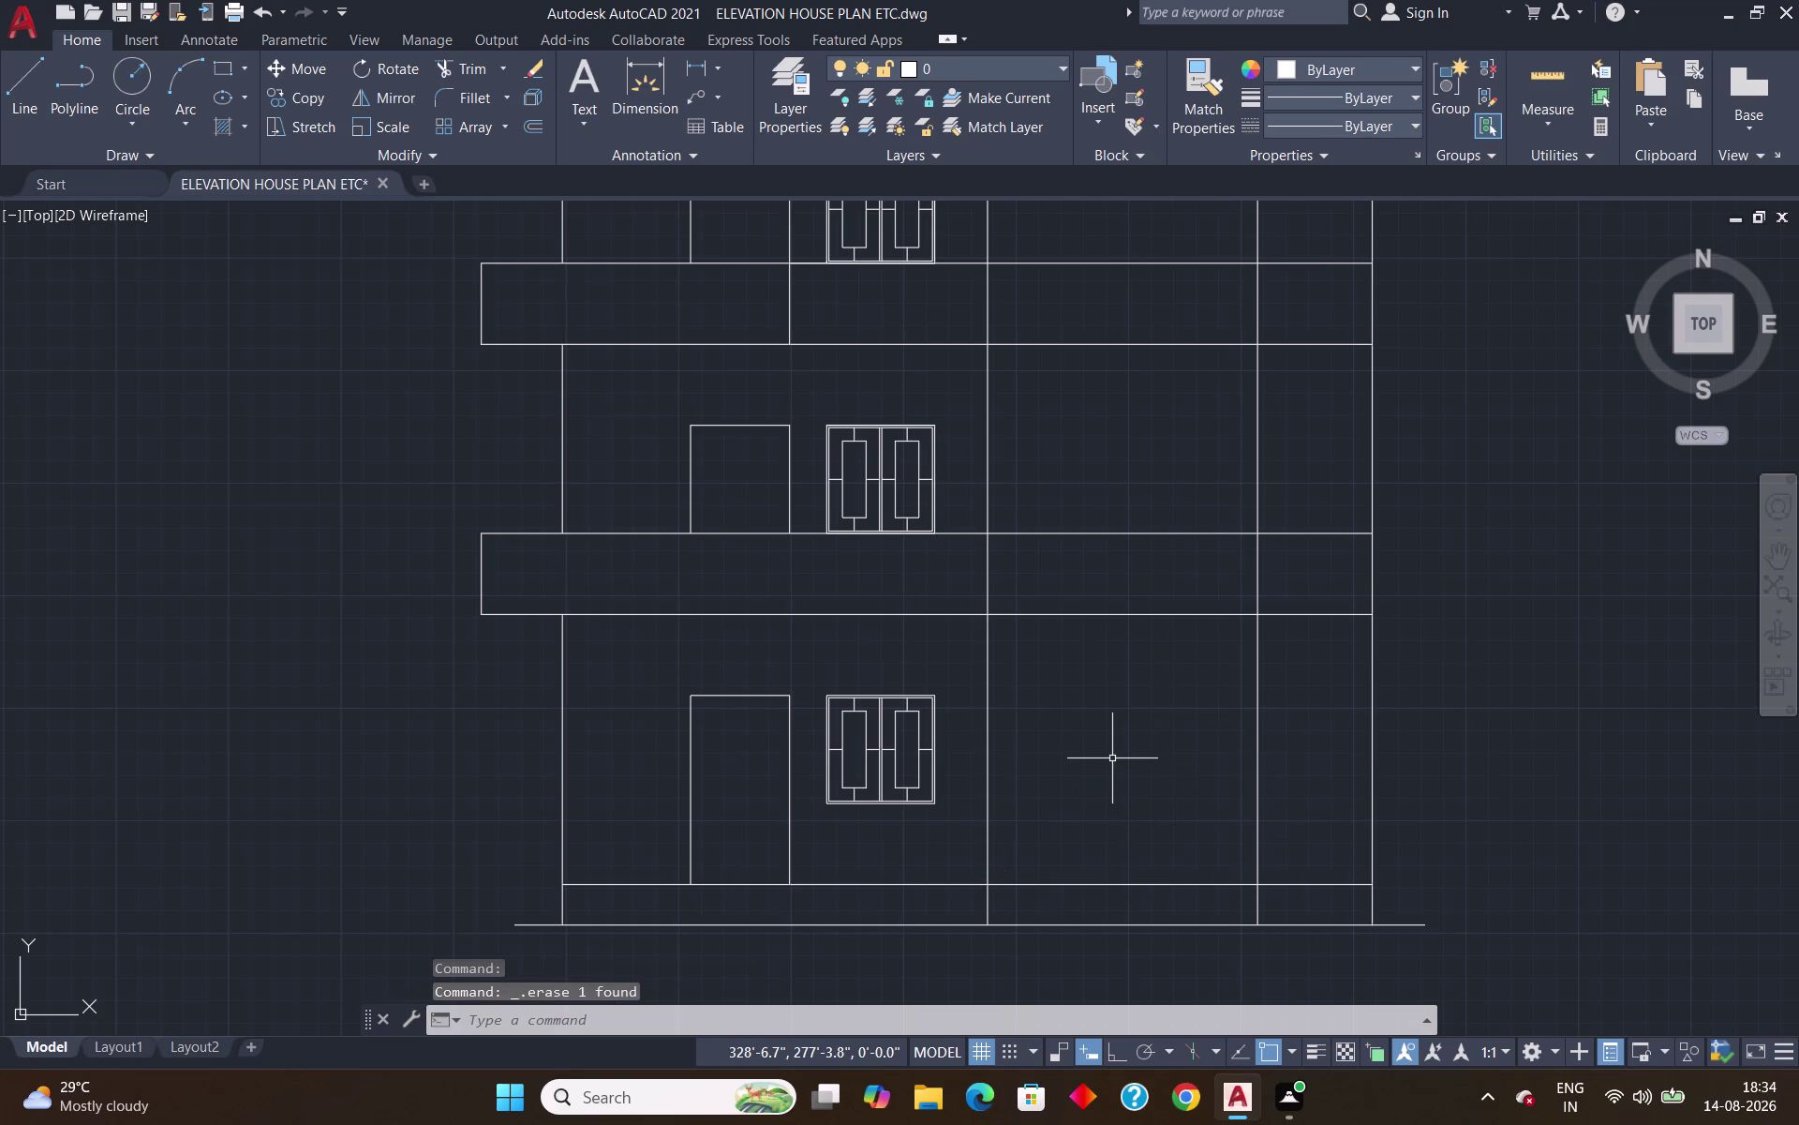